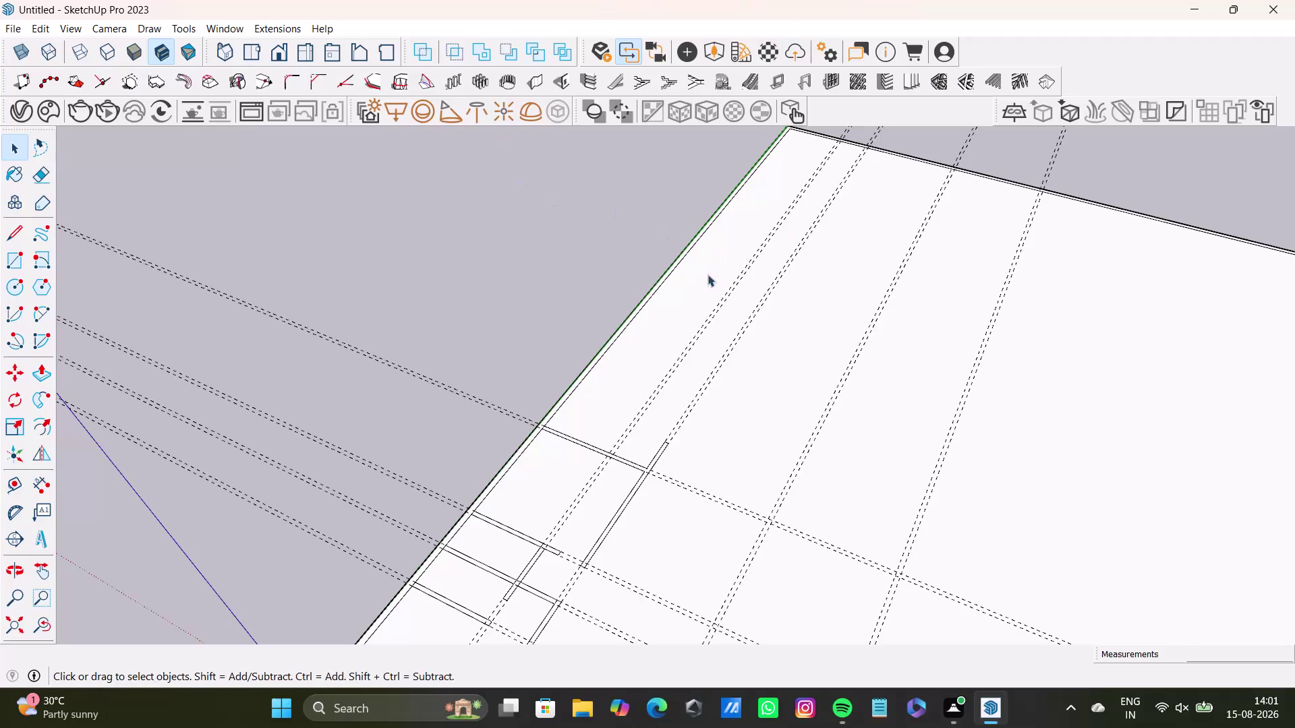
Look around the plot, then remove every guide line with Edit > Delete Guides.
scroll(down, 3)
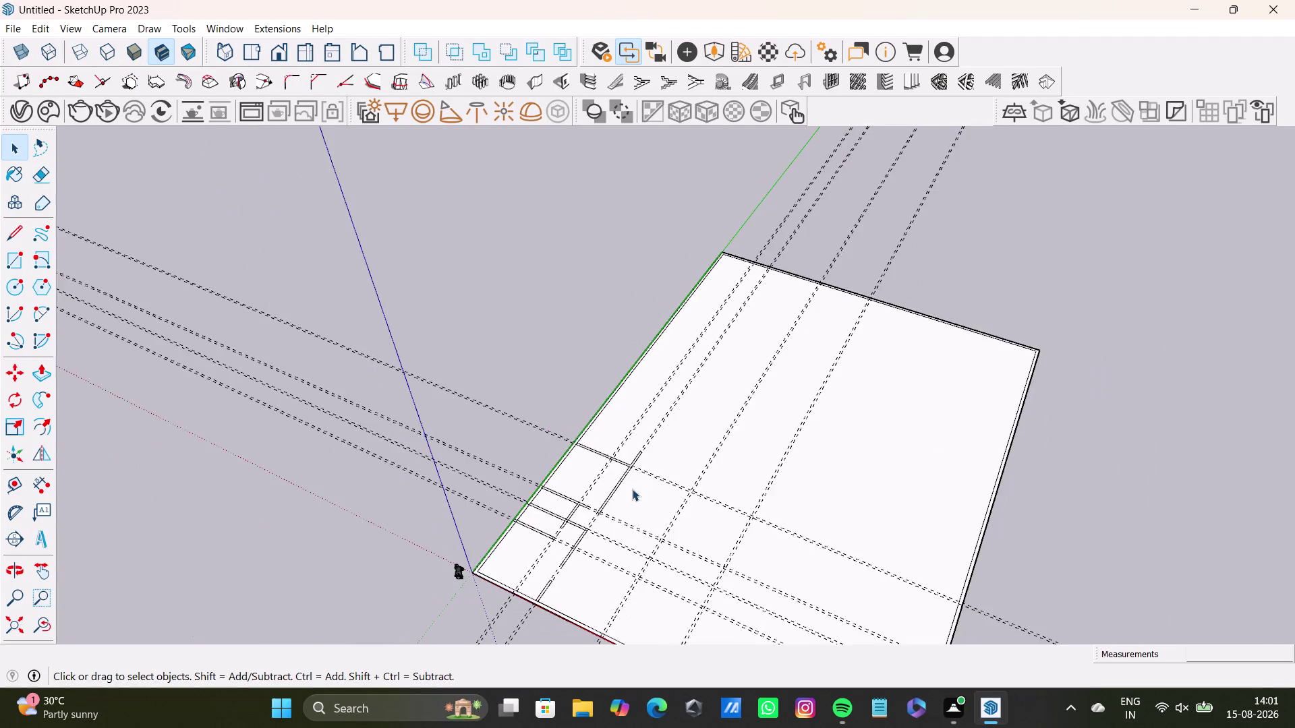
middle_drag(634, 489, 660, 380)
middle_drag(669, 438, 745, 538)
scroll(up, 3)
scroll(up, 3)
middle_drag(595, 459, 602, 437)
scroll(down, 3)
middle_drag(576, 443, 566, 483)
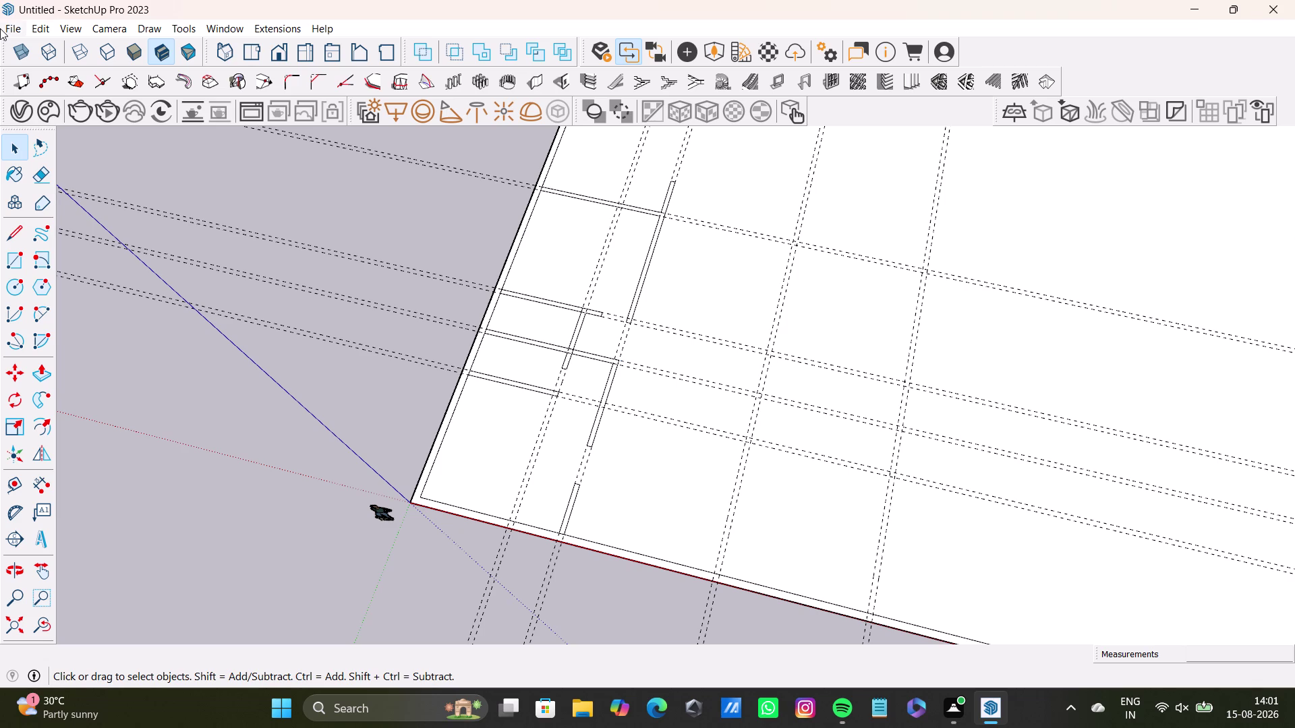
scroll(down, 3)
scroll(down, 3)
middle_drag(501, 338, 229, 351)
middle_drag(445, 414, 577, 320)
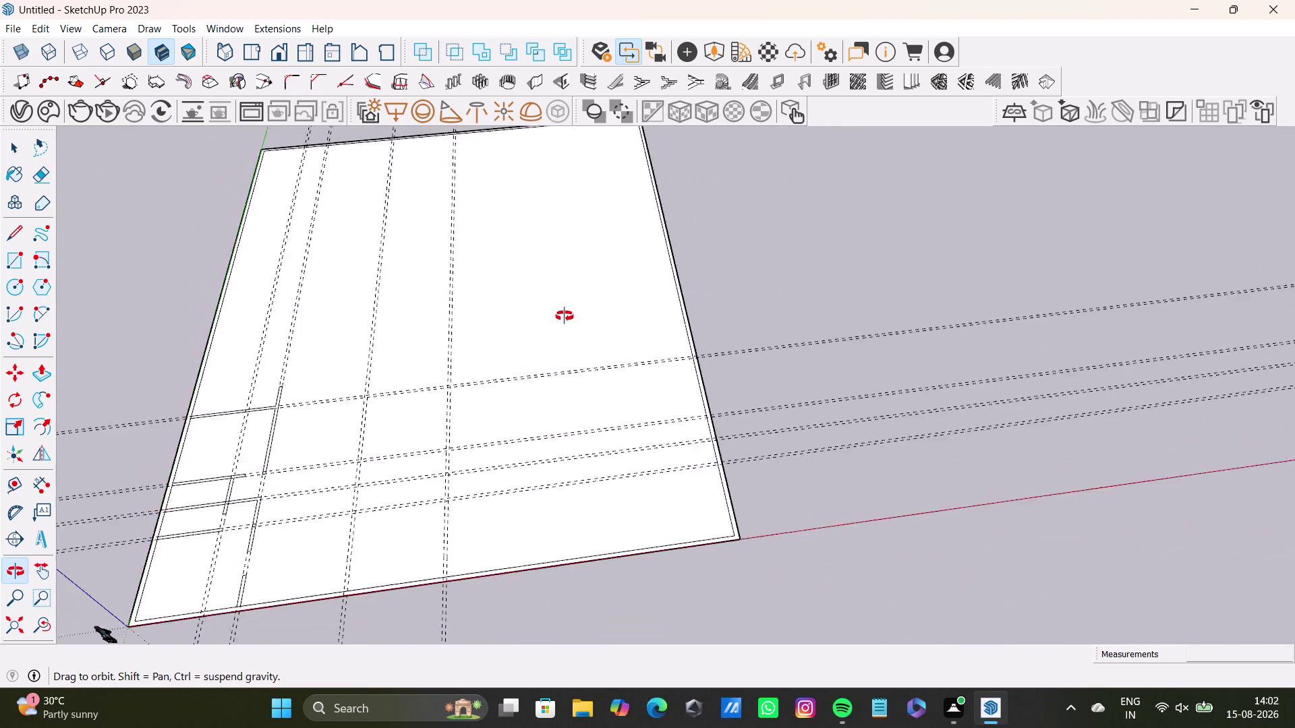
middle_drag(576, 319, 507, 295)
scroll(down, 3)
middle_drag(438, 357, 300, 356)
scroll(up, 3)
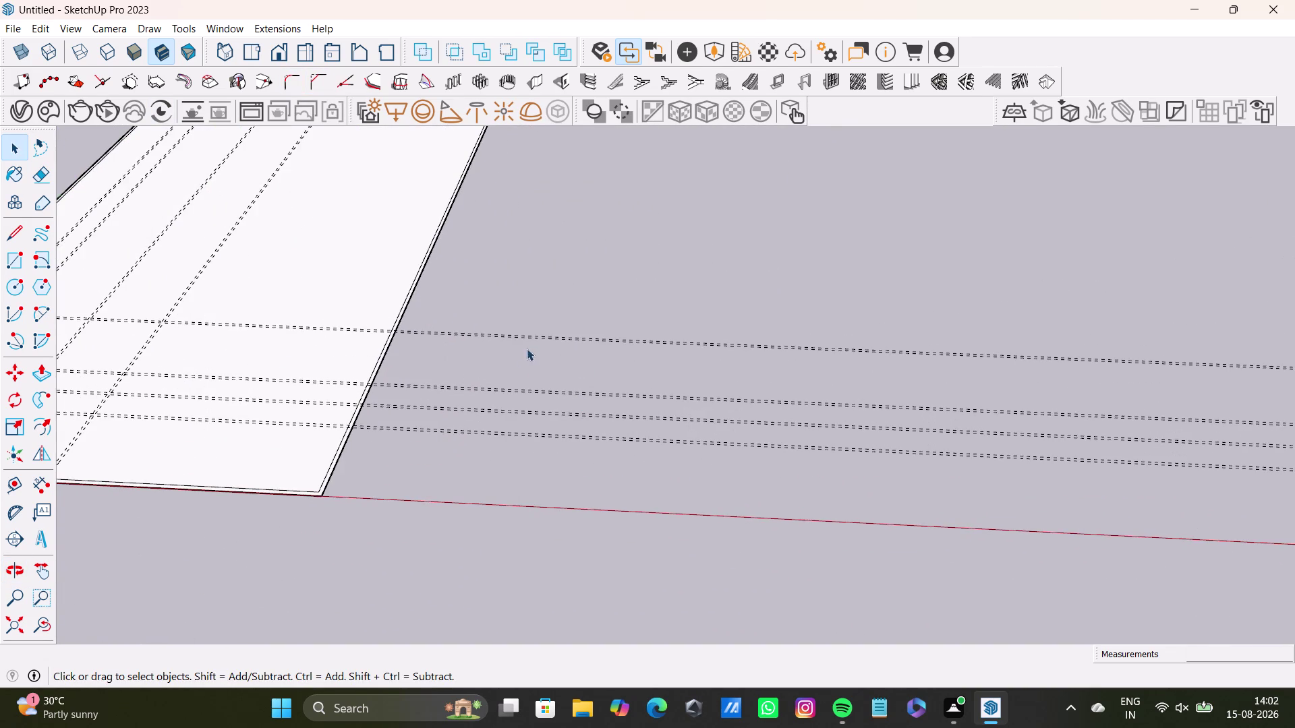
scroll(down, 3)
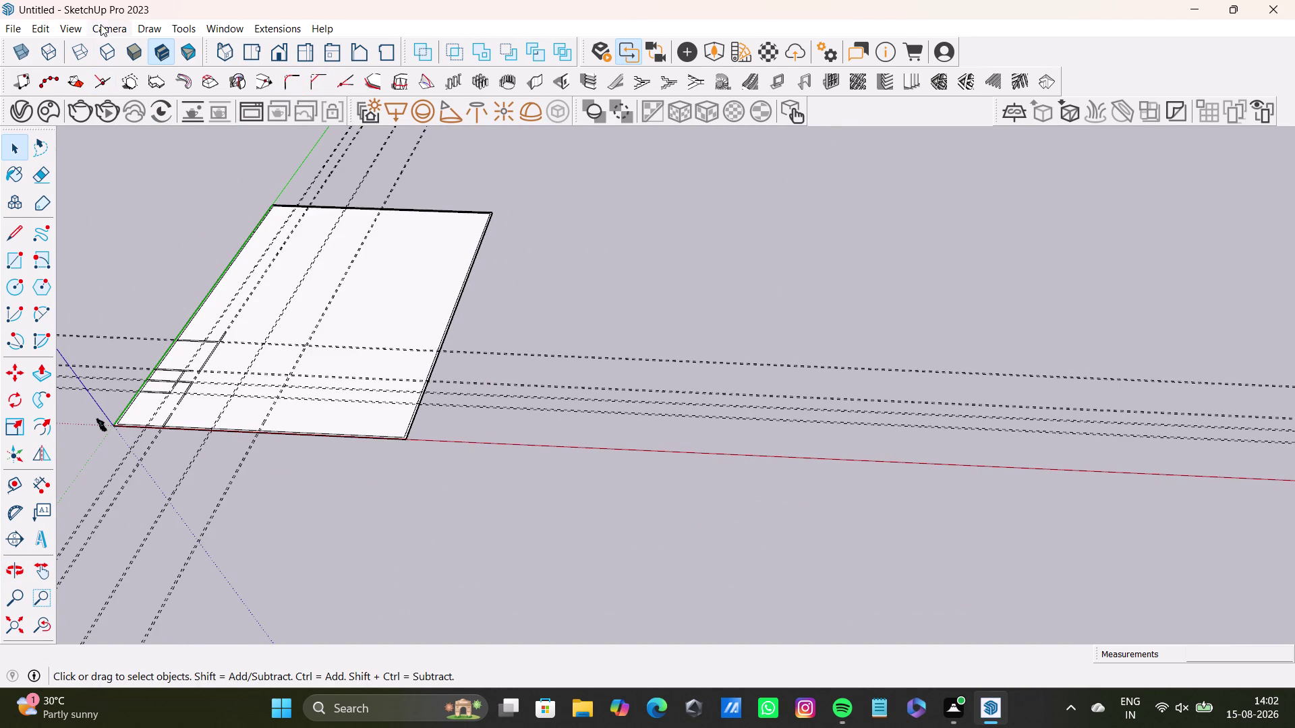
click(40, 30)
click(122, 165)
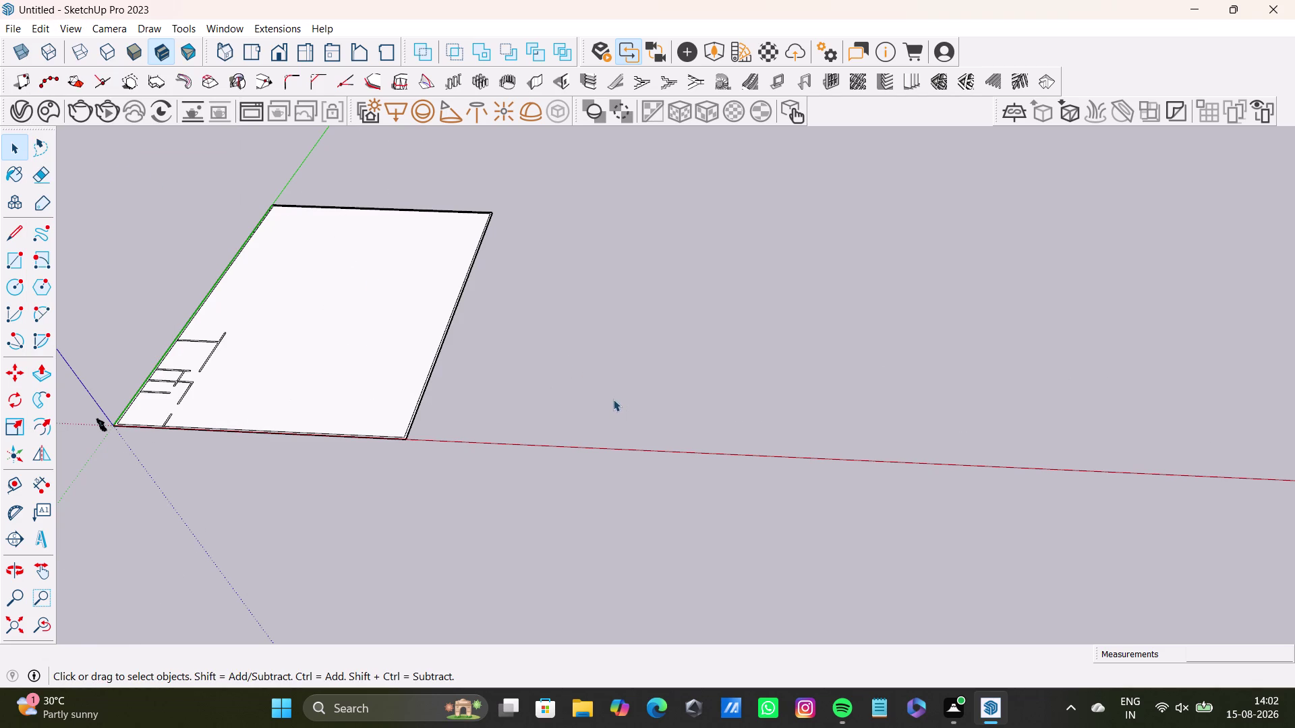
Draw a 45' by 45' test rectangle starting on the red axis.
click(11, 269)
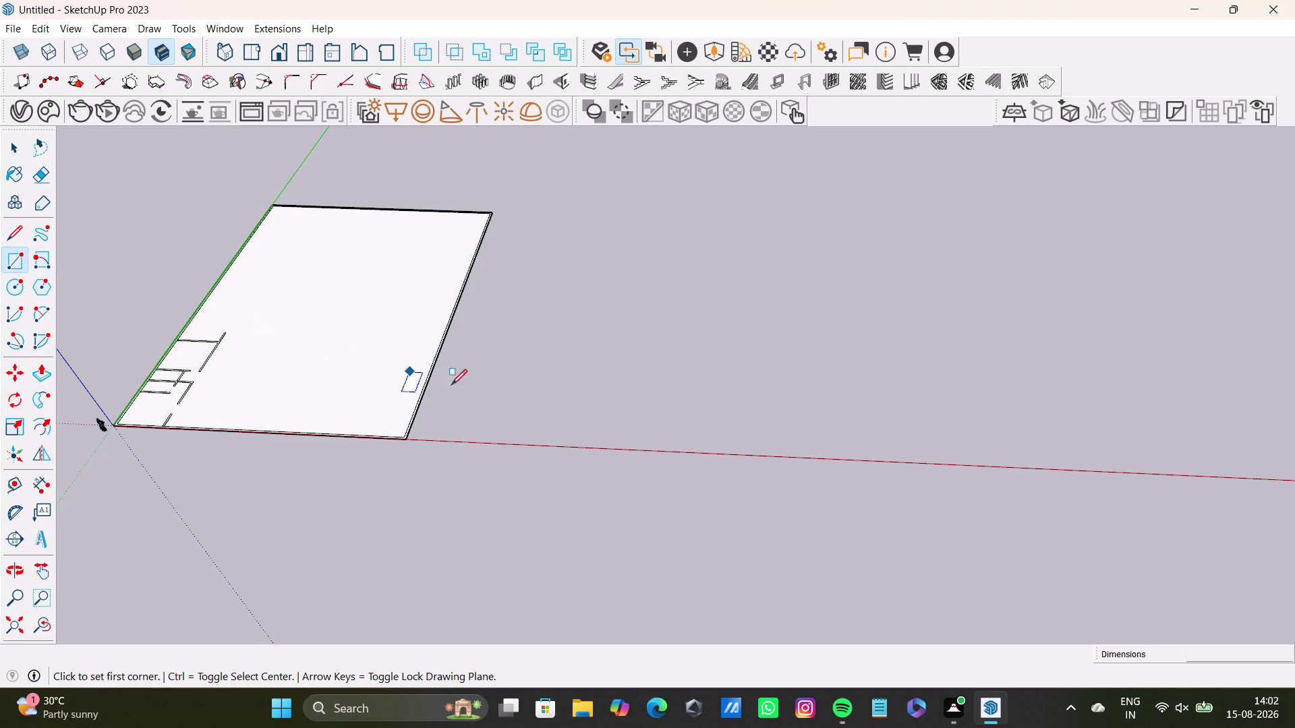
click(508, 446)
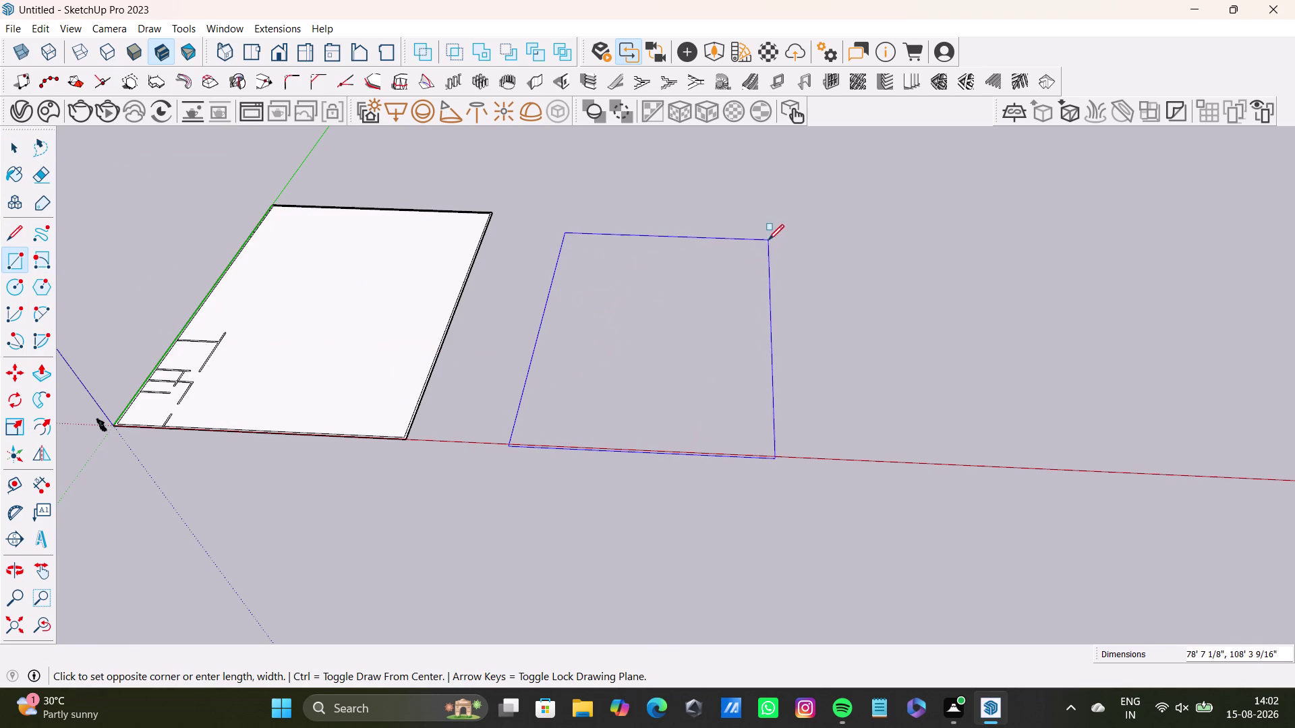
text(4)
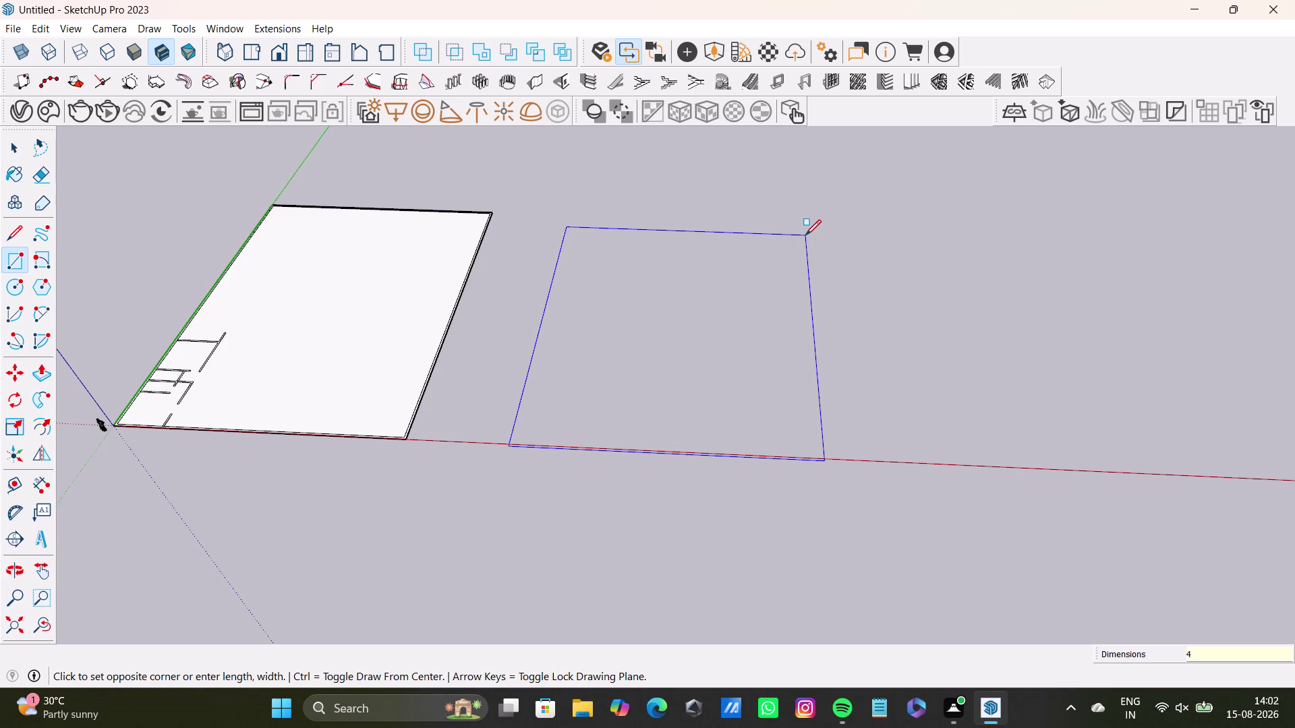
text(5)
key(apostrophe)
key(comma)
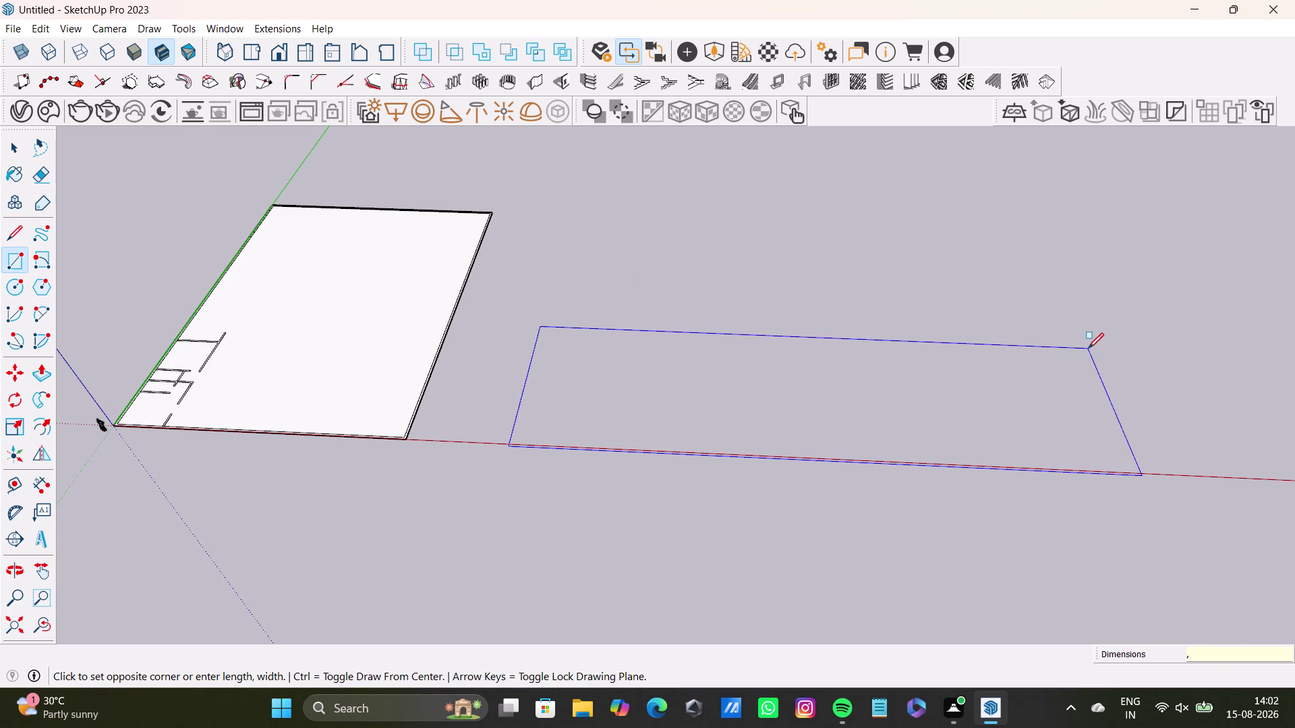
text(45)
key(apostrophe)
key(Return)
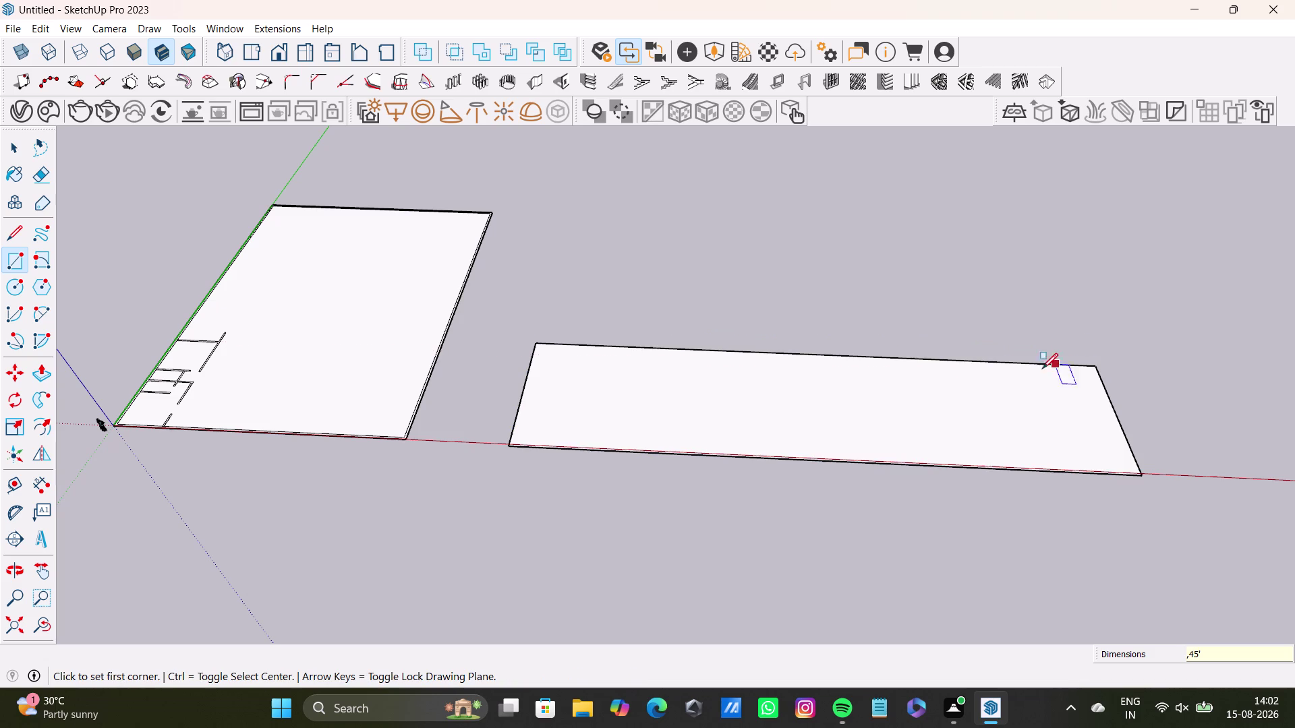
Undo the test rectangle, leaving only the partitioned slab.
scroll(down, 3)
middle_drag(953, 447, 919, 554)
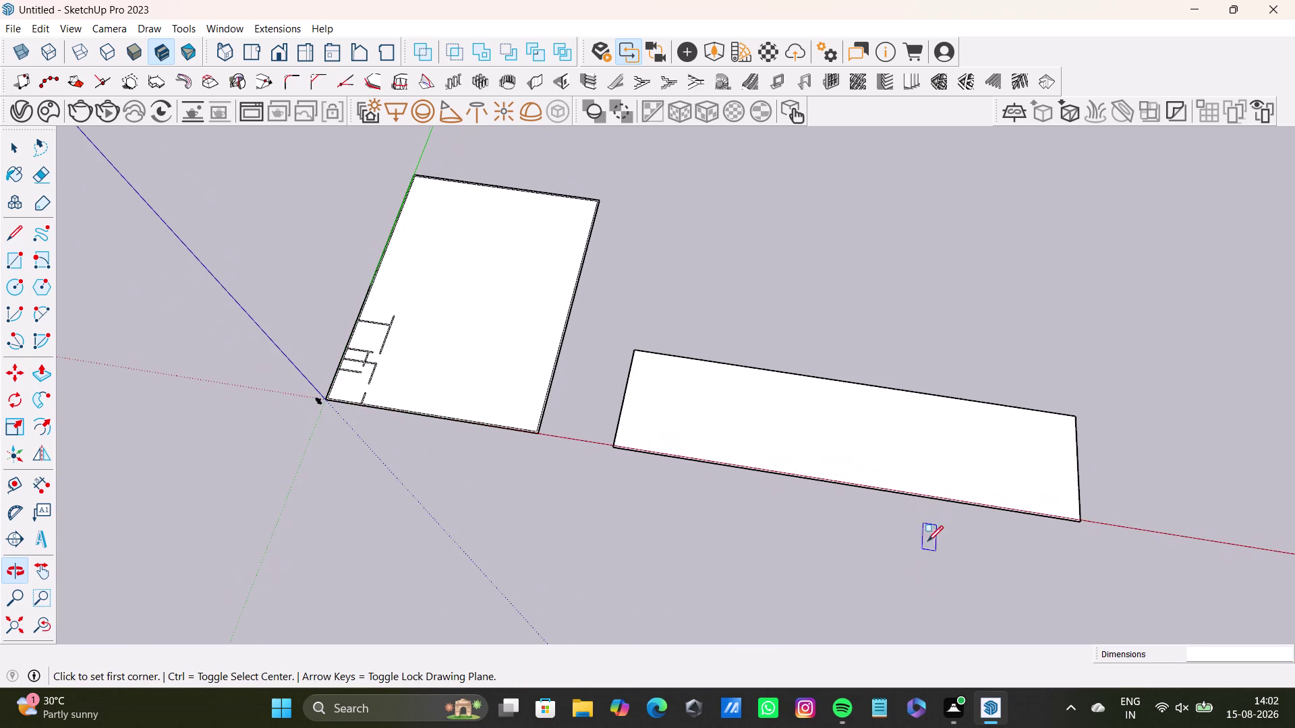
key(ctrl+z)
scroll(up, 3)
scroll(down, 3)
key(space)
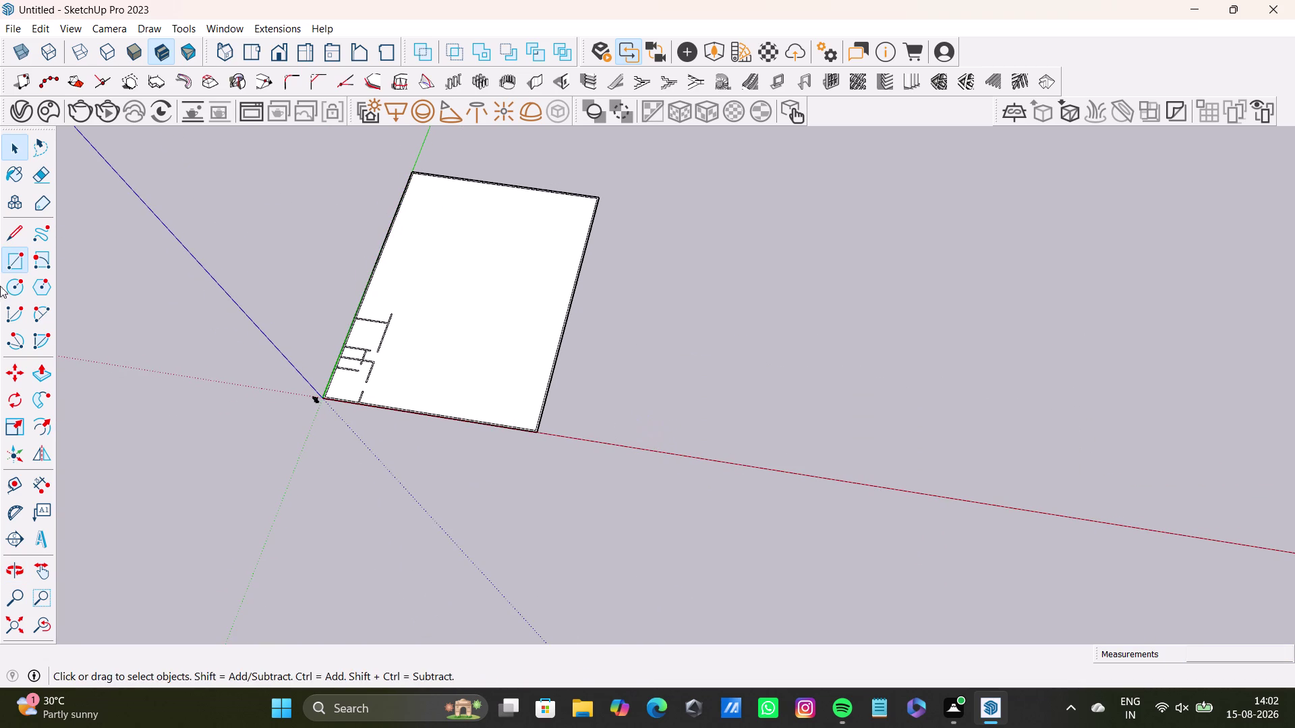
Draw the first 45' edge from a point on the red axis, locked to an axis.
click(8, 232)
click(685, 456)
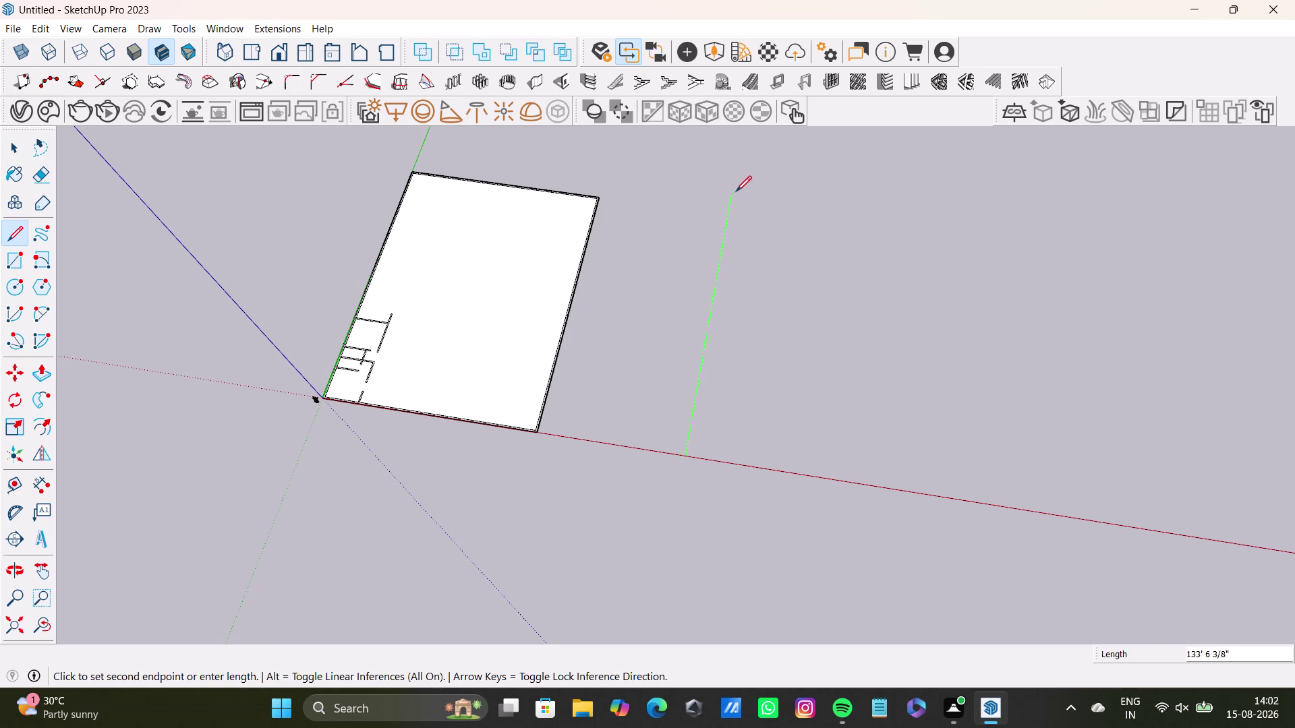
key(Up)
key(Left)
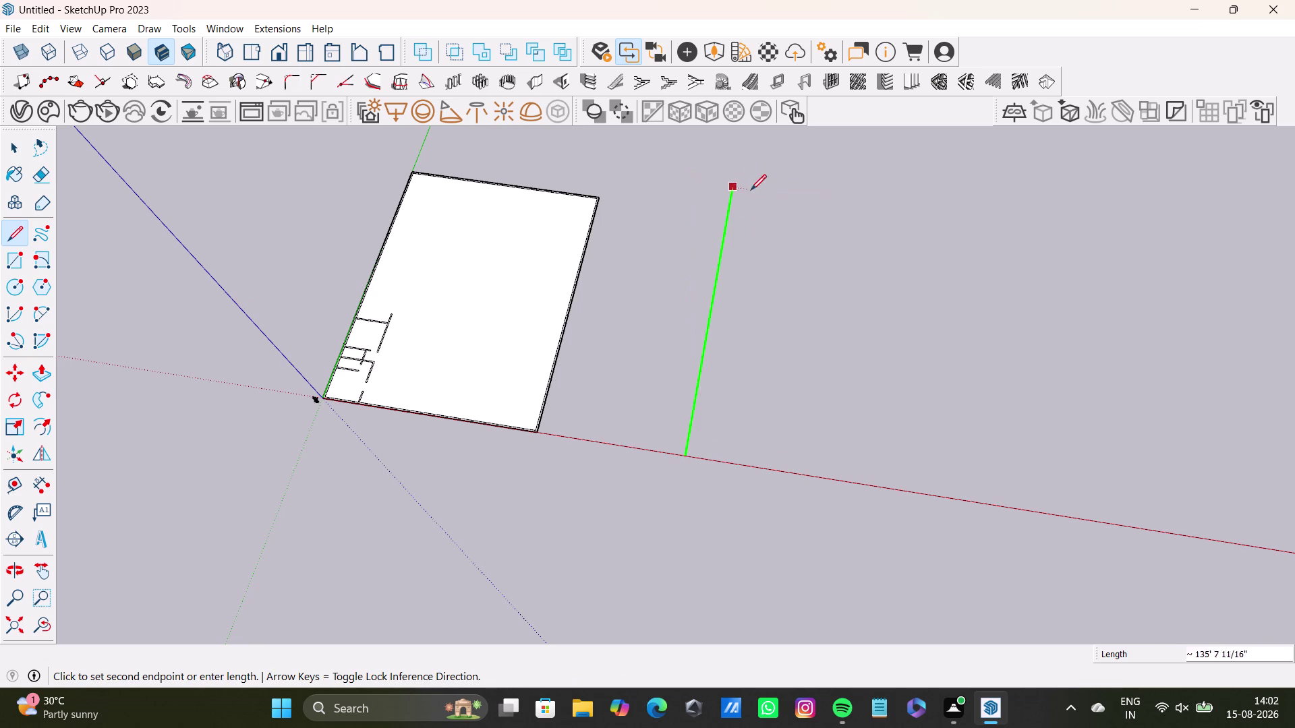
middle_drag(830, 256, 474, 181)
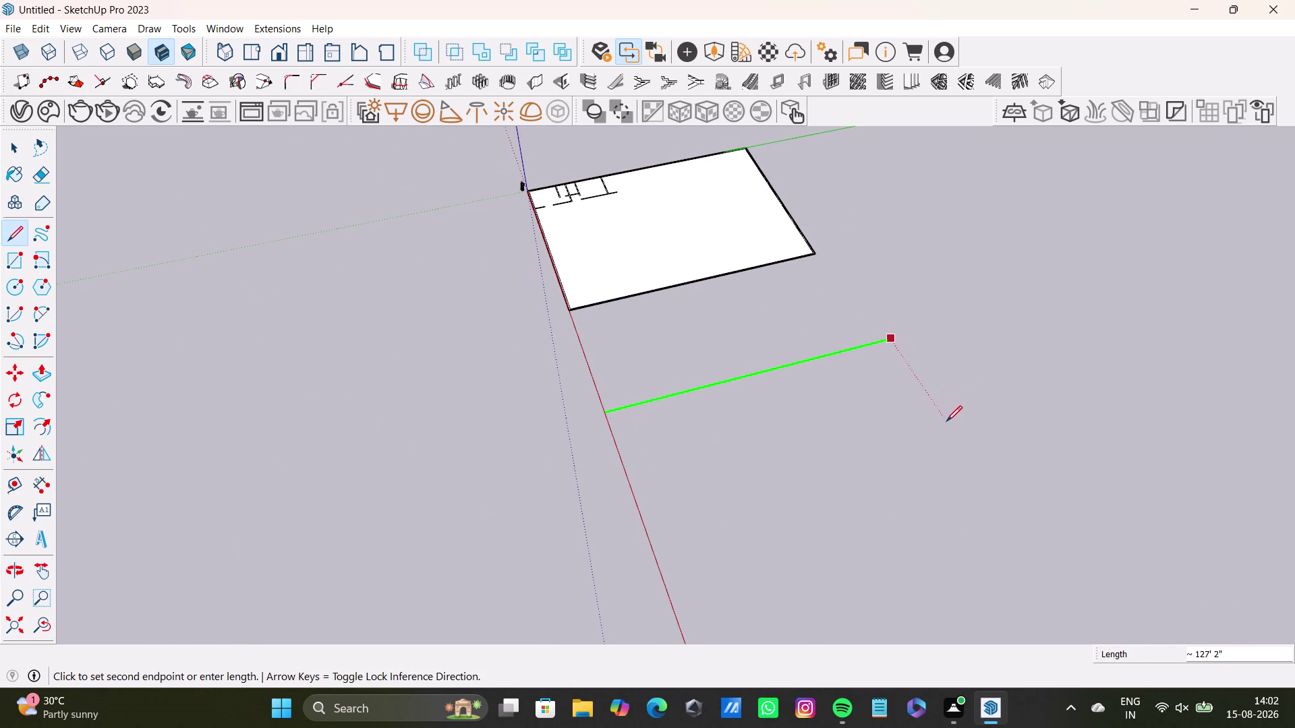
key(Right)
key(Left)
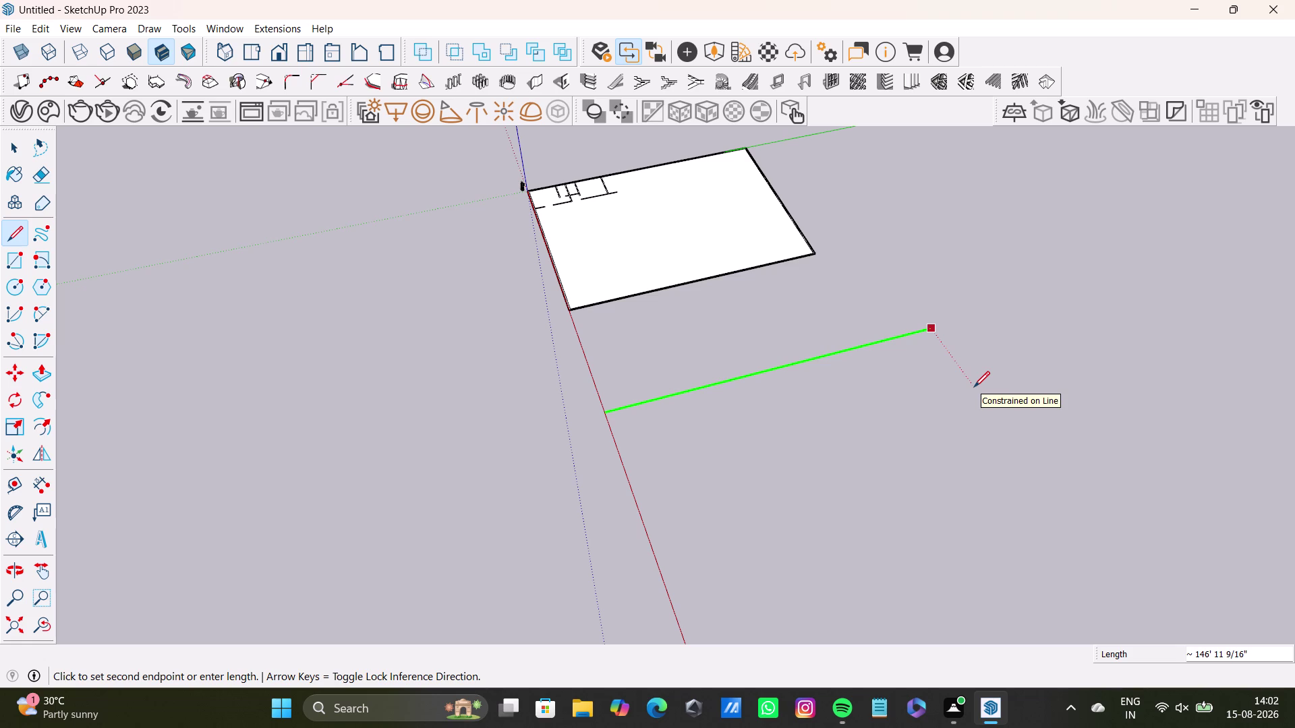
key(3)
key(BackSpace)
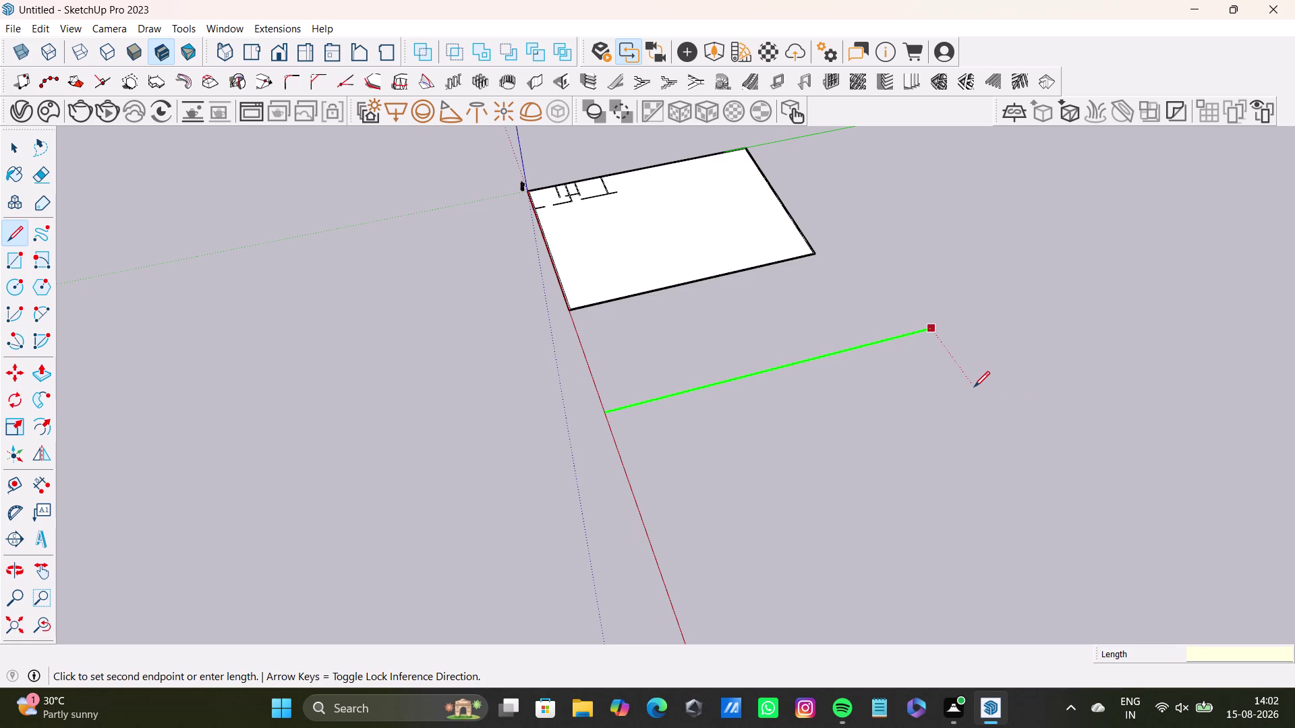
text(45)
key(apostrophe)
key(Return)
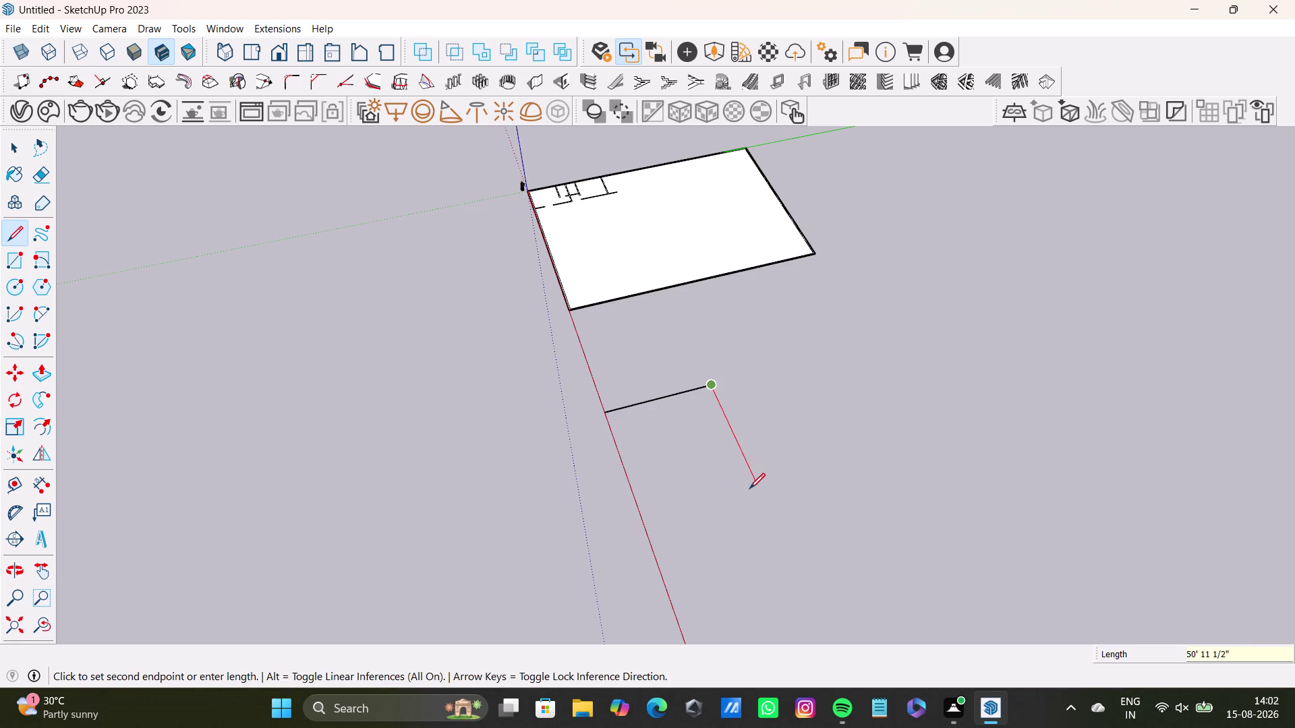
Draw the second 45' edge perpendicular to the first.
key(3)
key(BackSpace)
text(45)
key(apostrophe)
key(Return)
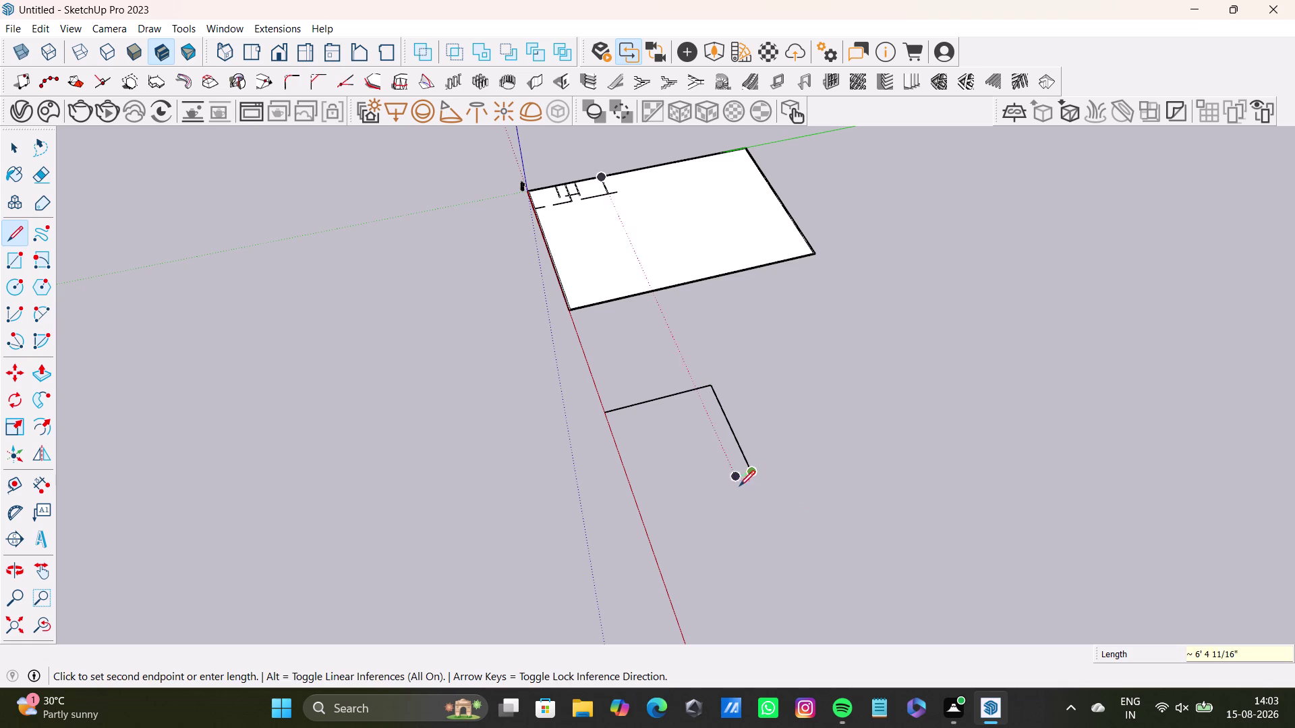
scroll(down, 3)
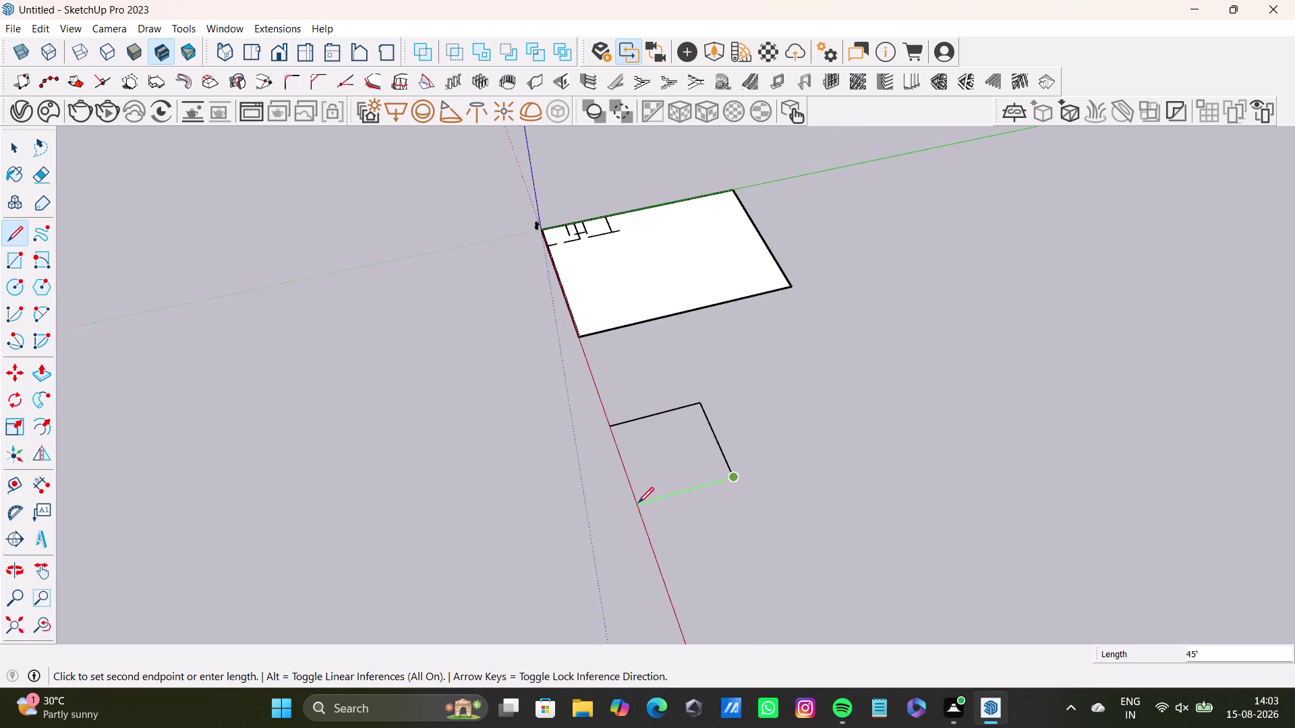
middle_drag(643, 497, 713, 419)
scroll(up, 3)
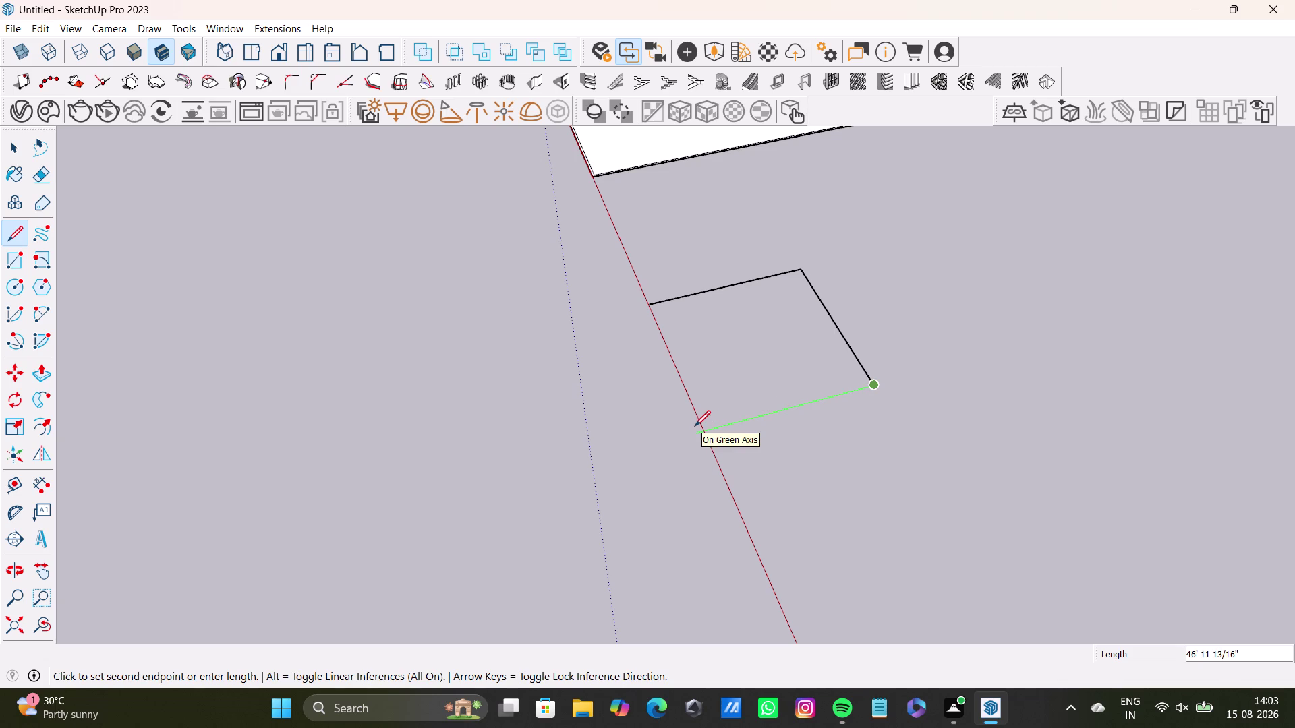
Place the third corner on the red axis and close the square at the start point.
key(Left)
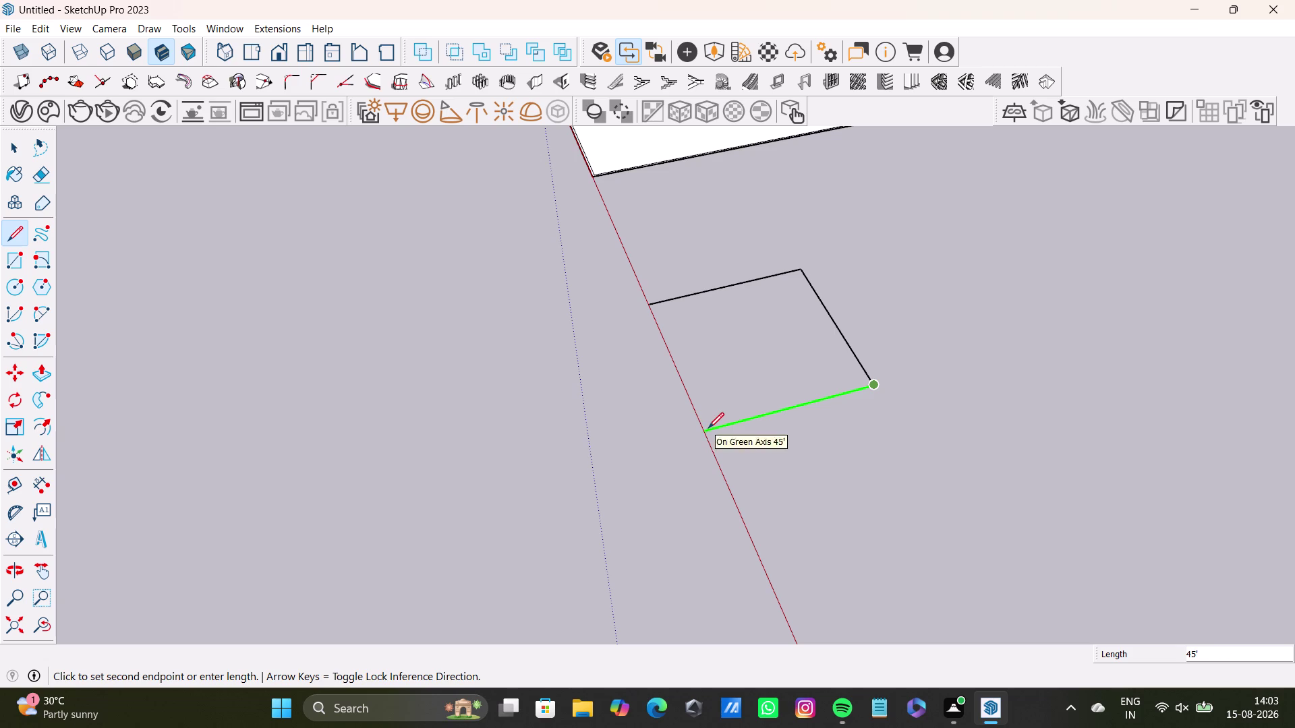
click(708, 428)
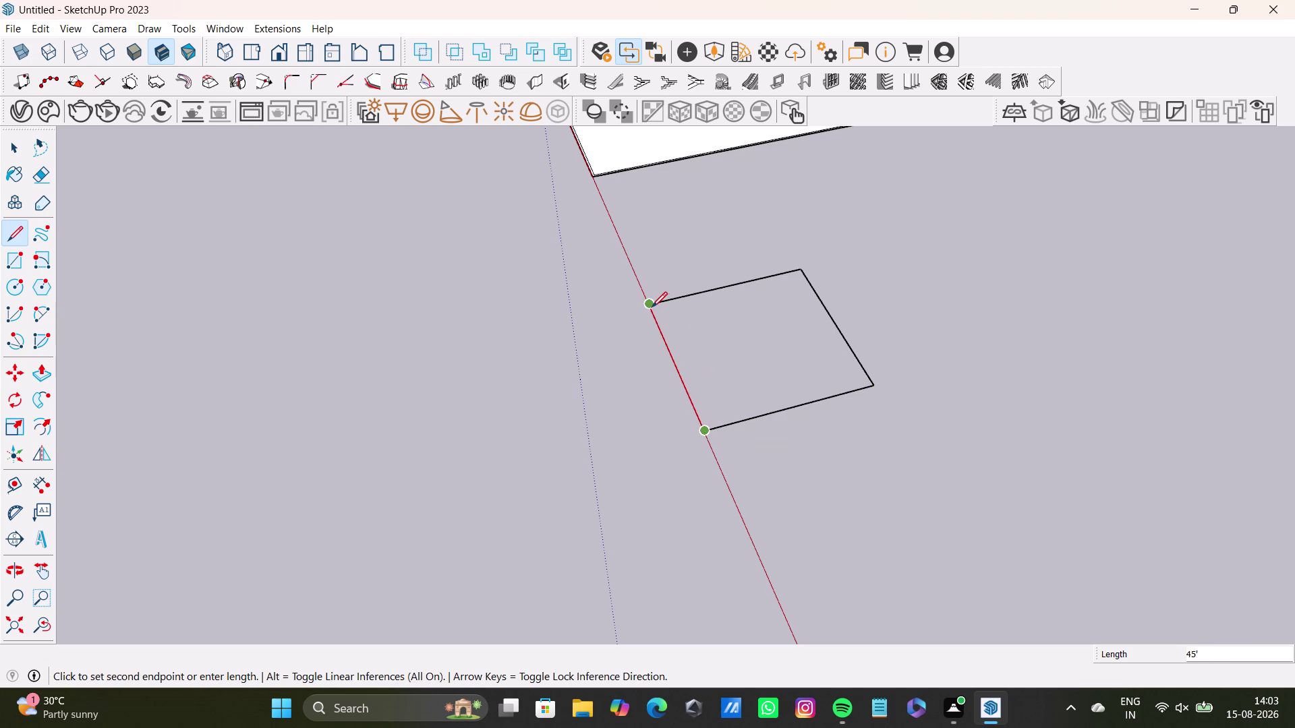
click(652, 307)
middle_drag(645, 482, 896, 513)
scroll(up, 3)
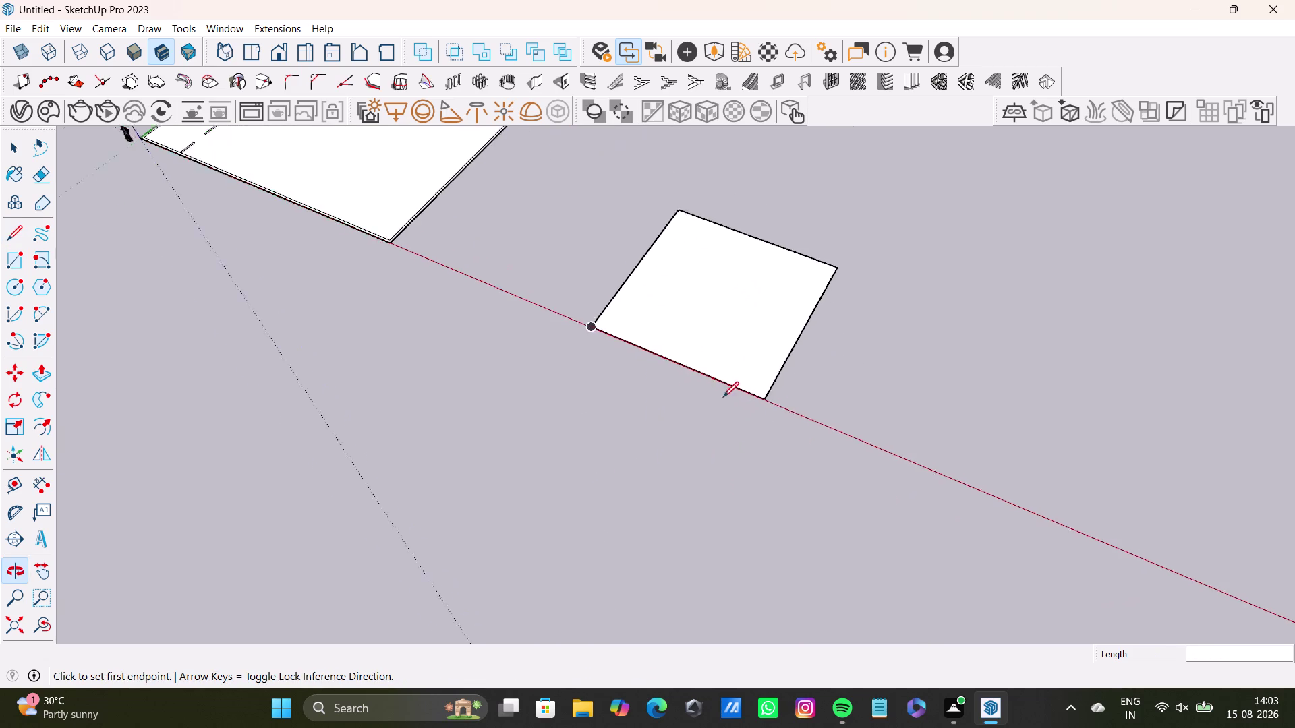
Offset the 45-foot square's edges 9" inward, then return to Select.
scroll(up, 3)
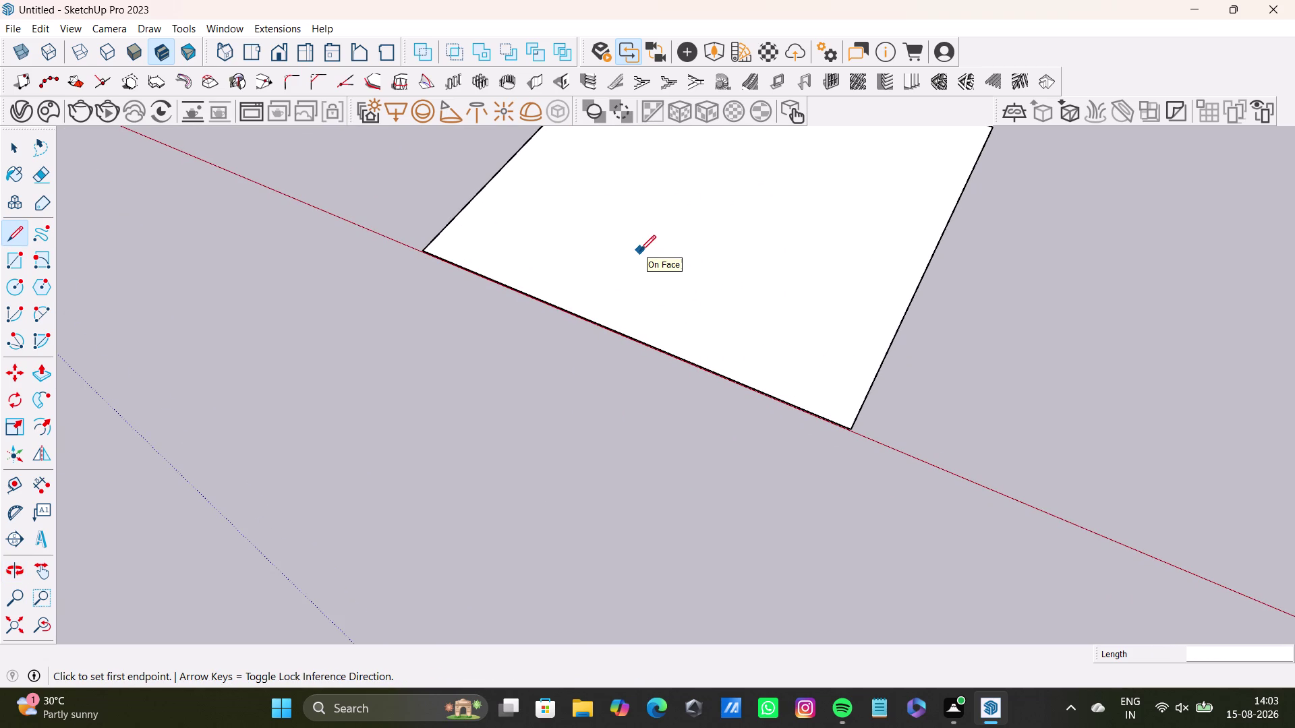
middle_drag(640, 250, 637, 420)
middle_drag(669, 423, 770, 508)
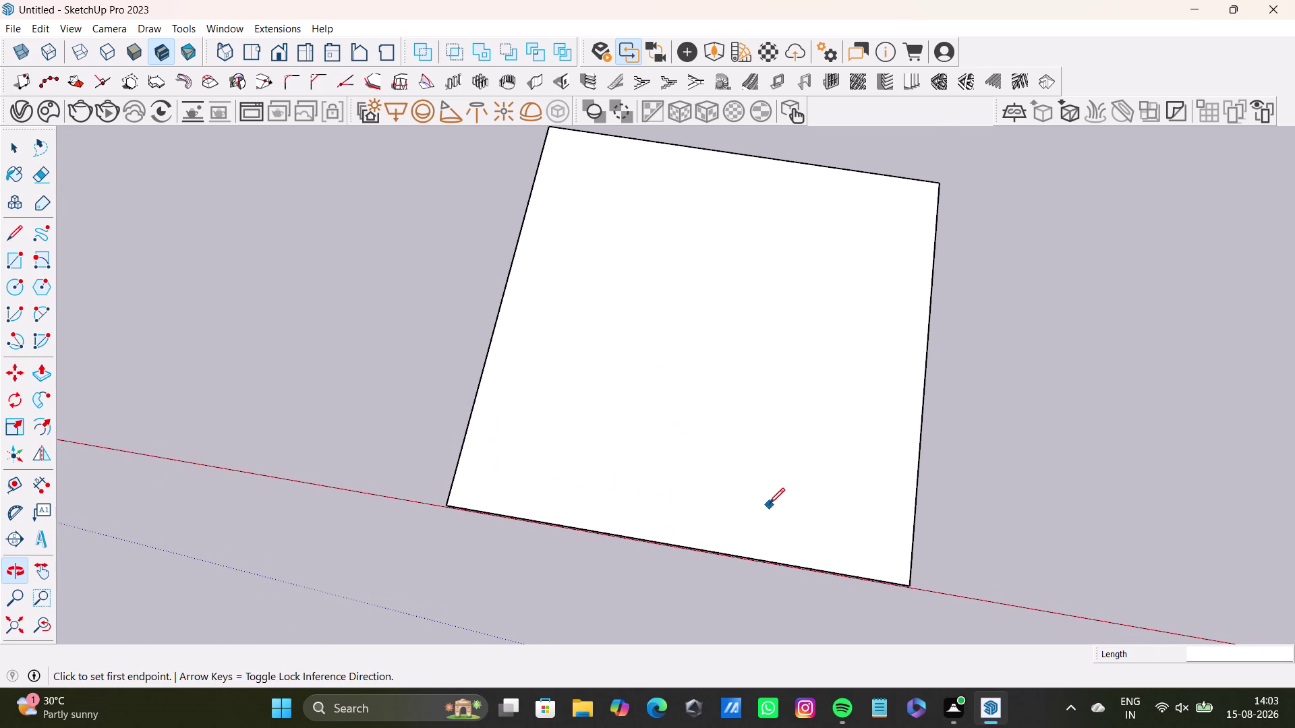
key(f)
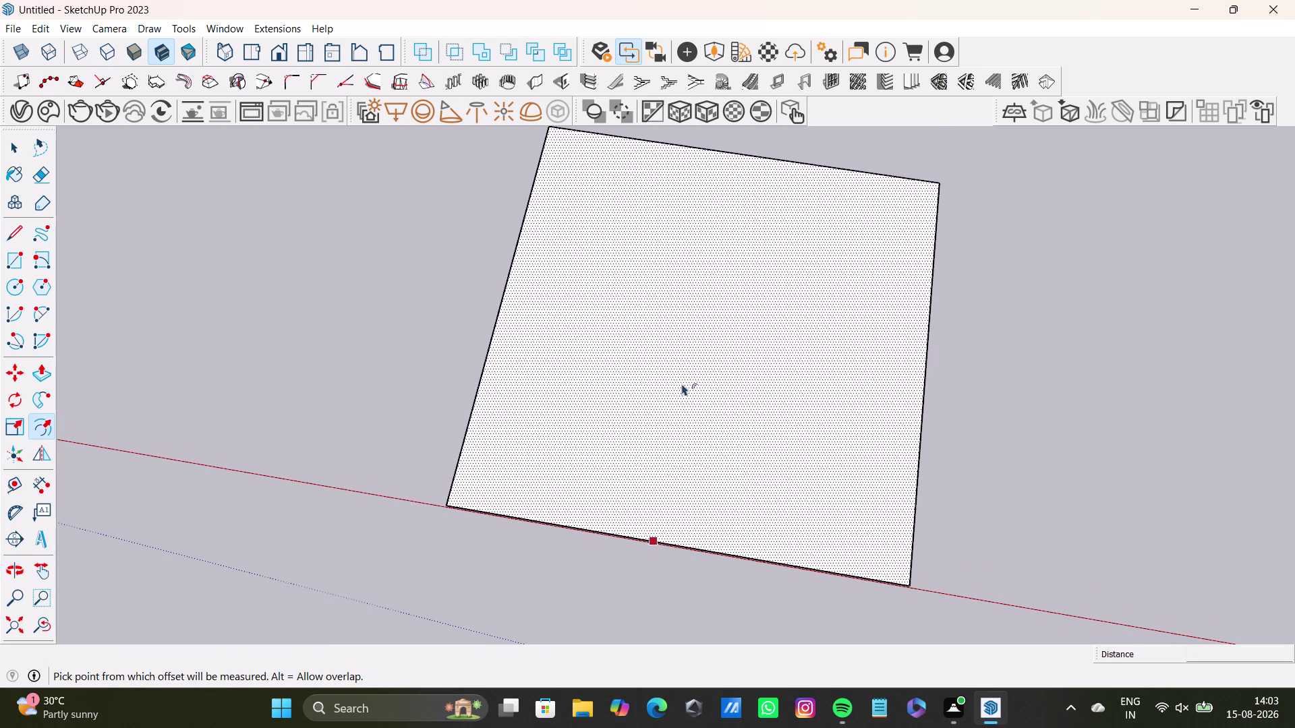
click(682, 384)
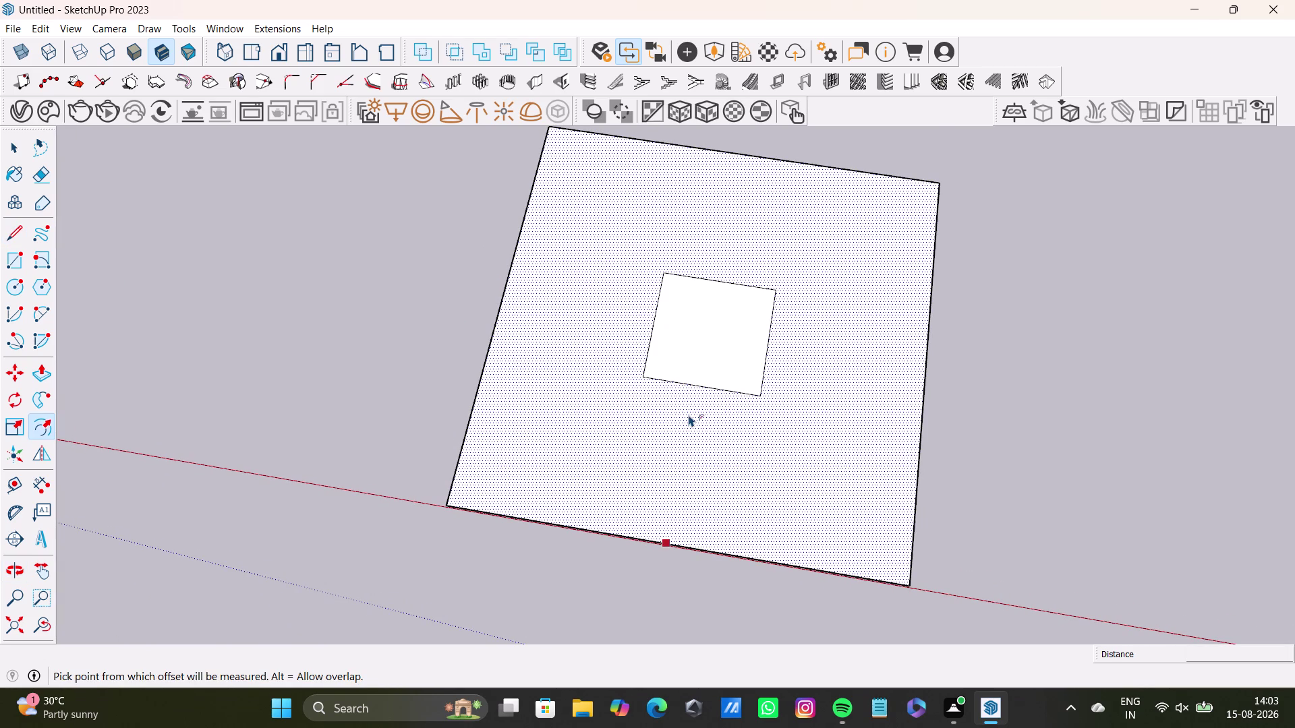
key(ctrl+z)
click(671, 394)
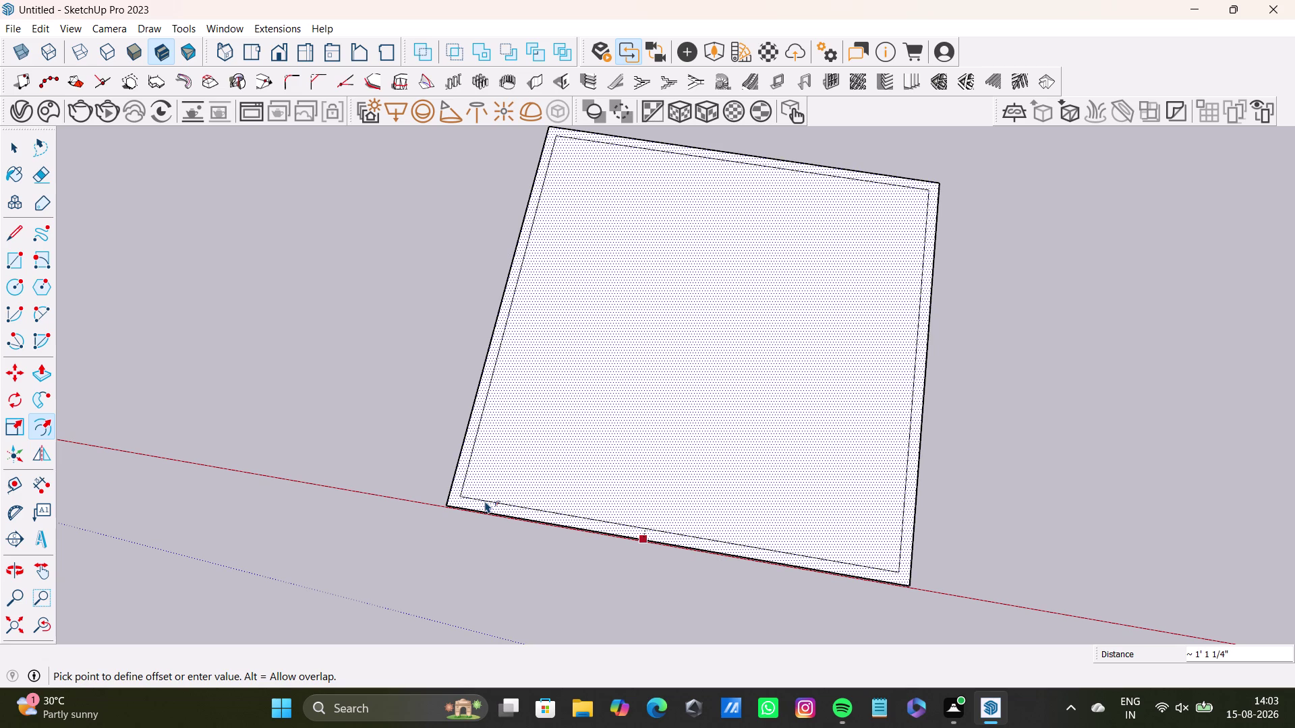
text(9")
key(Return)
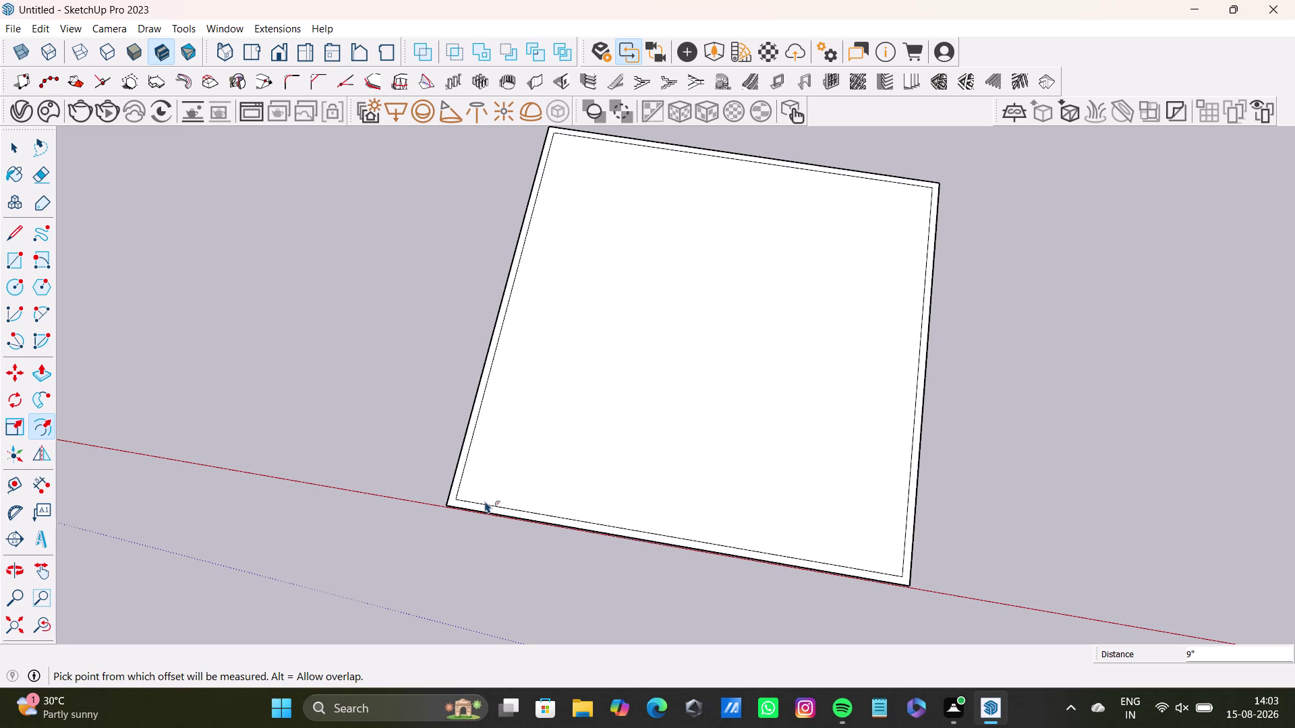
key(space)
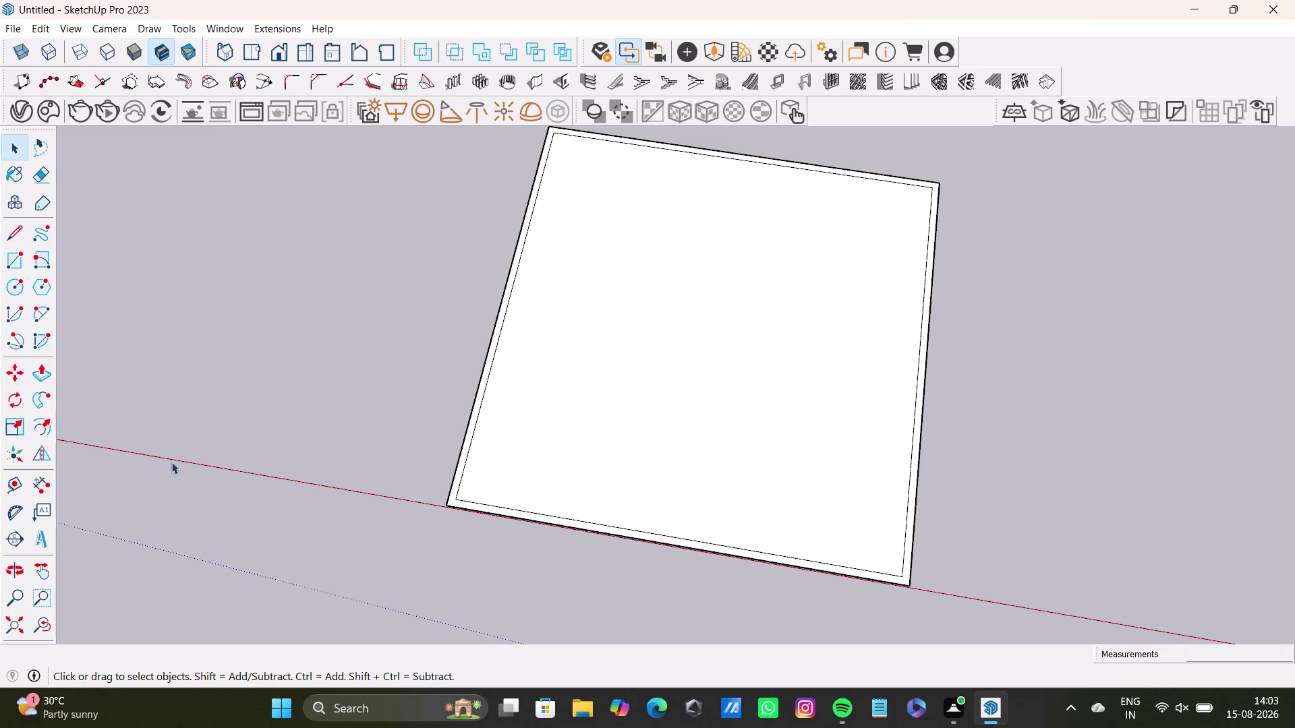
middle_drag(211, 434, 434, 461)
middle_drag(551, 532, 367, 371)
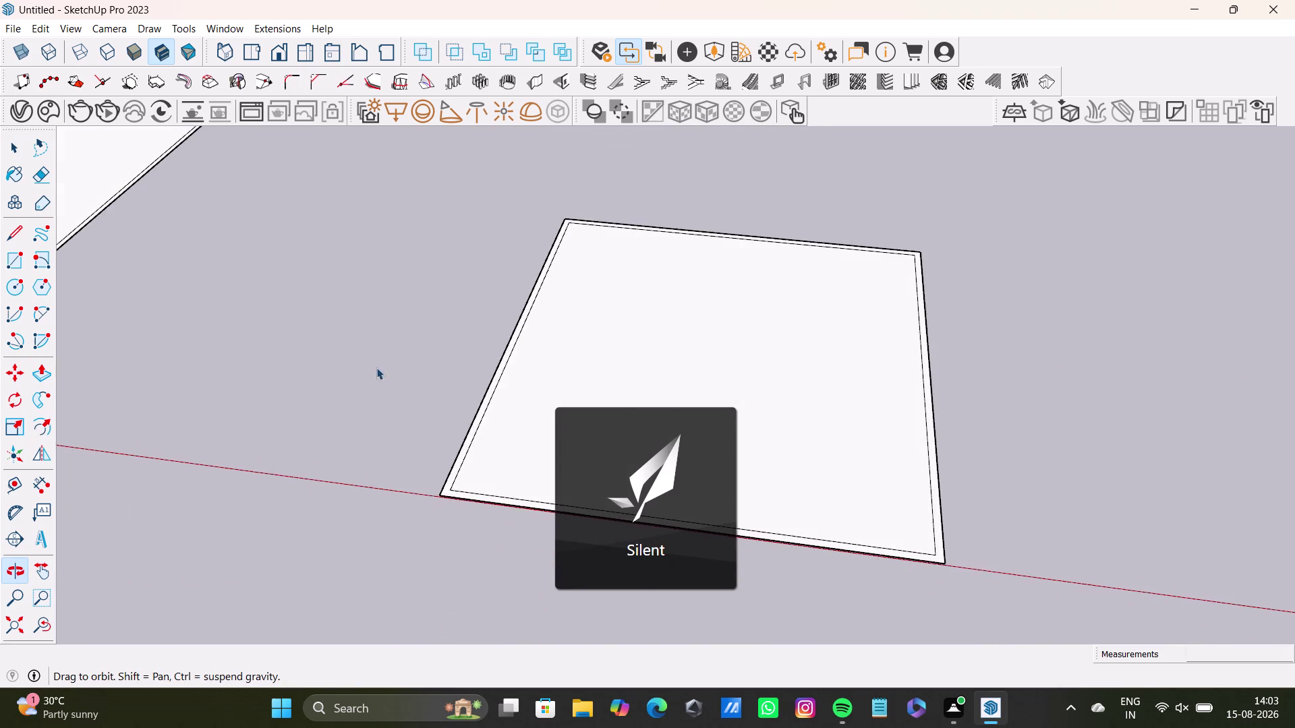
middle_click(394, 364)
middle_drag(392, 365, 388, 497)
scroll(up, 3)
middle_drag(390, 452, 438, 530)
middle_drag(533, 528, 534, 529)
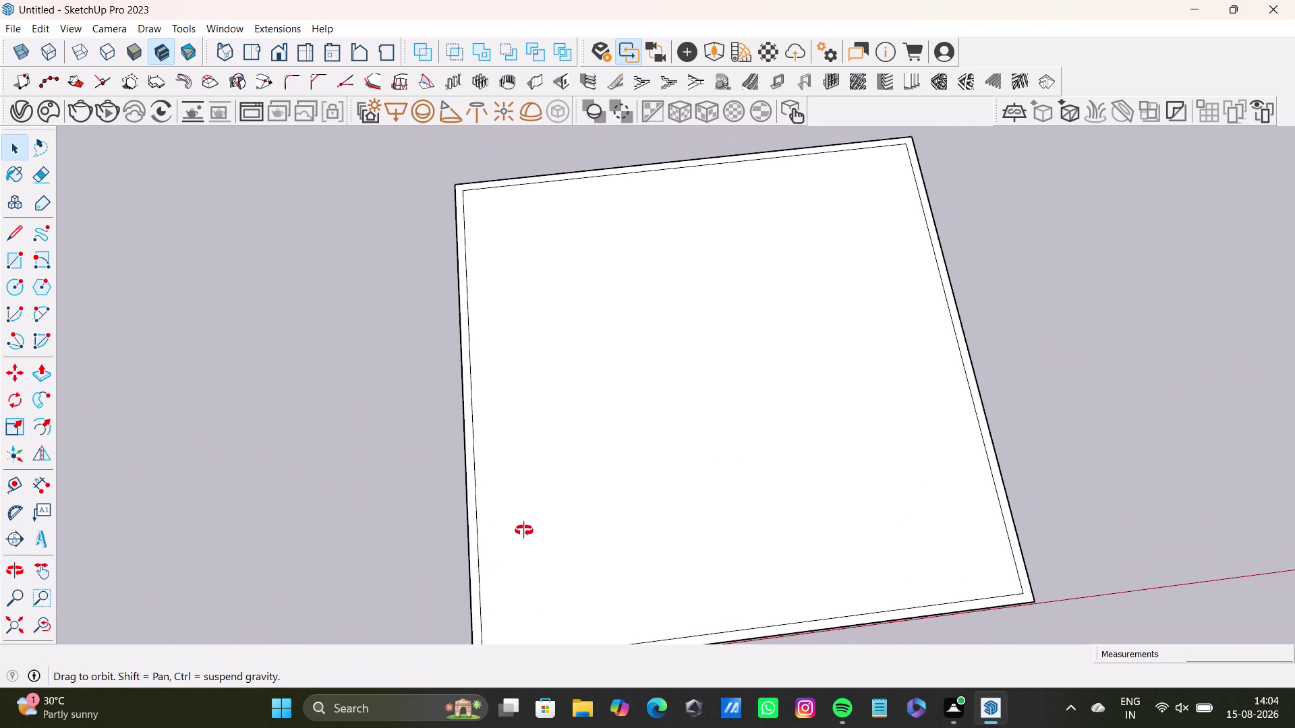
middle_drag(534, 529, 486, 538)
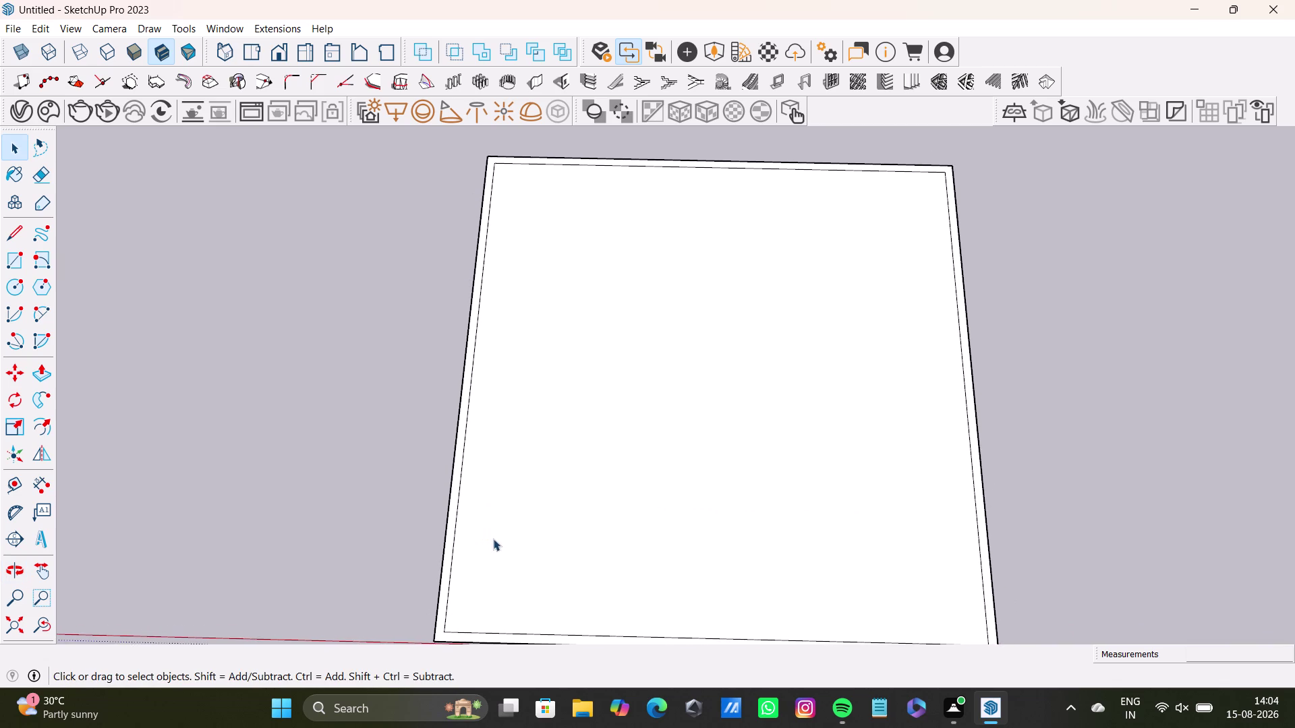
scroll(down, 3)
middle_drag(510, 533, 506, 539)
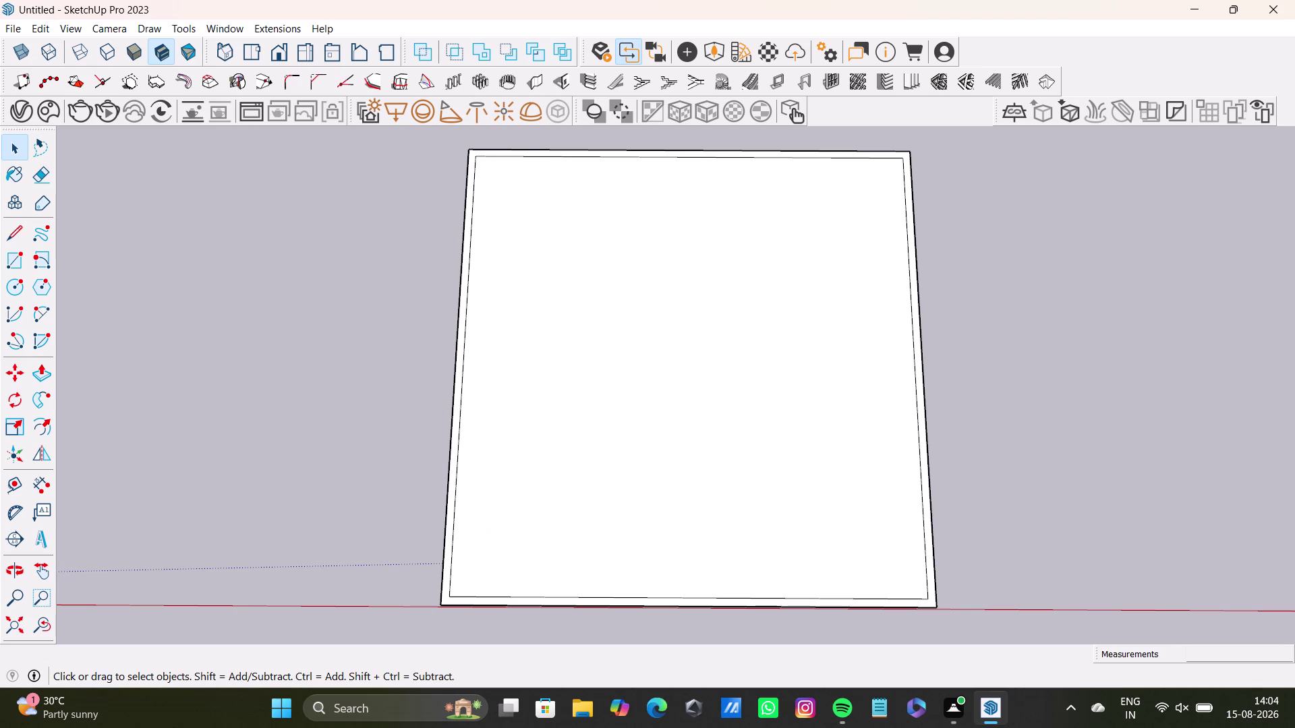
click(20, 484)
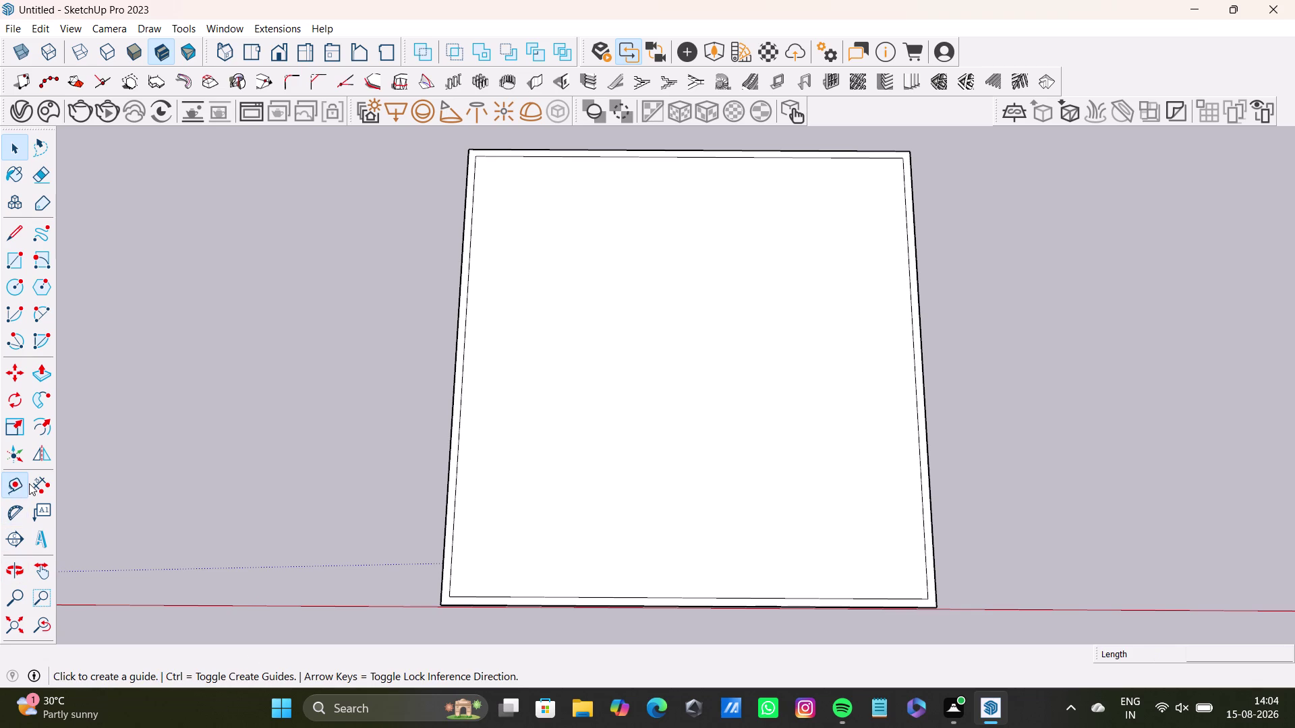
Add a horizontal guide 13'6" up from the bottom edge and another 6" above it.
scroll(up, 3)
scroll(up, 3)
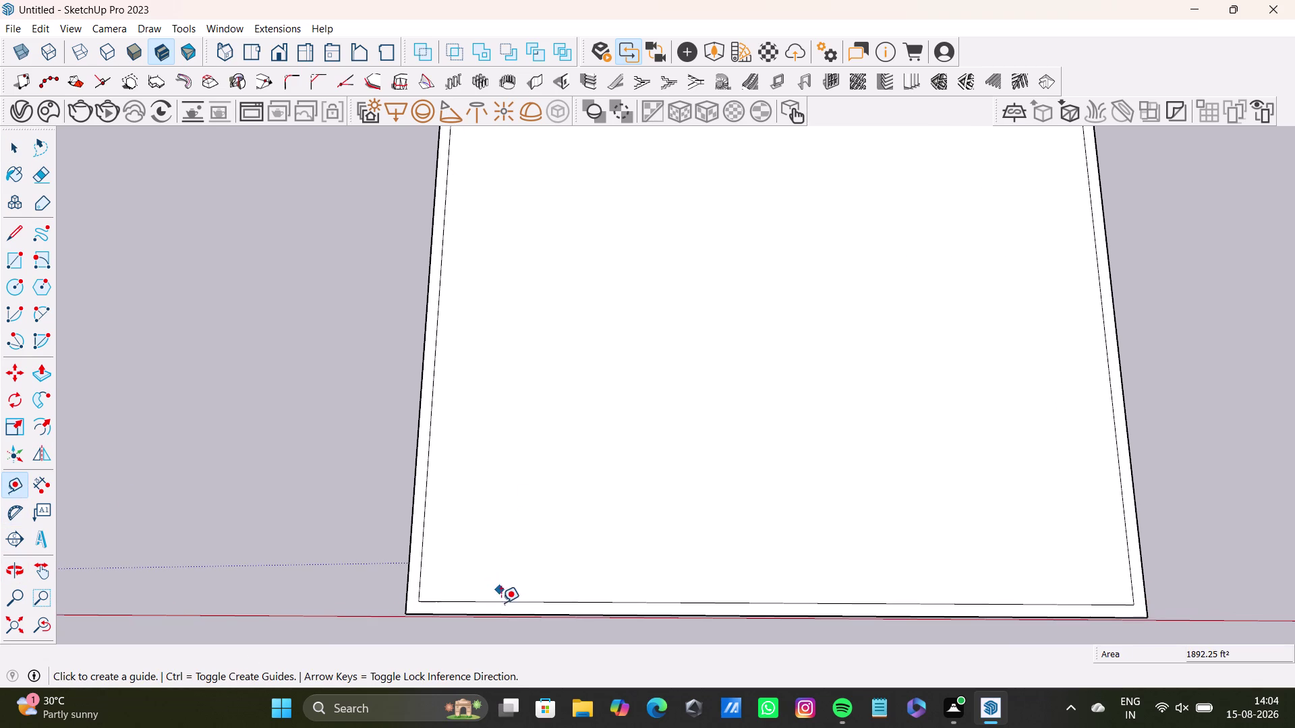
drag(508, 601, 512, 591)
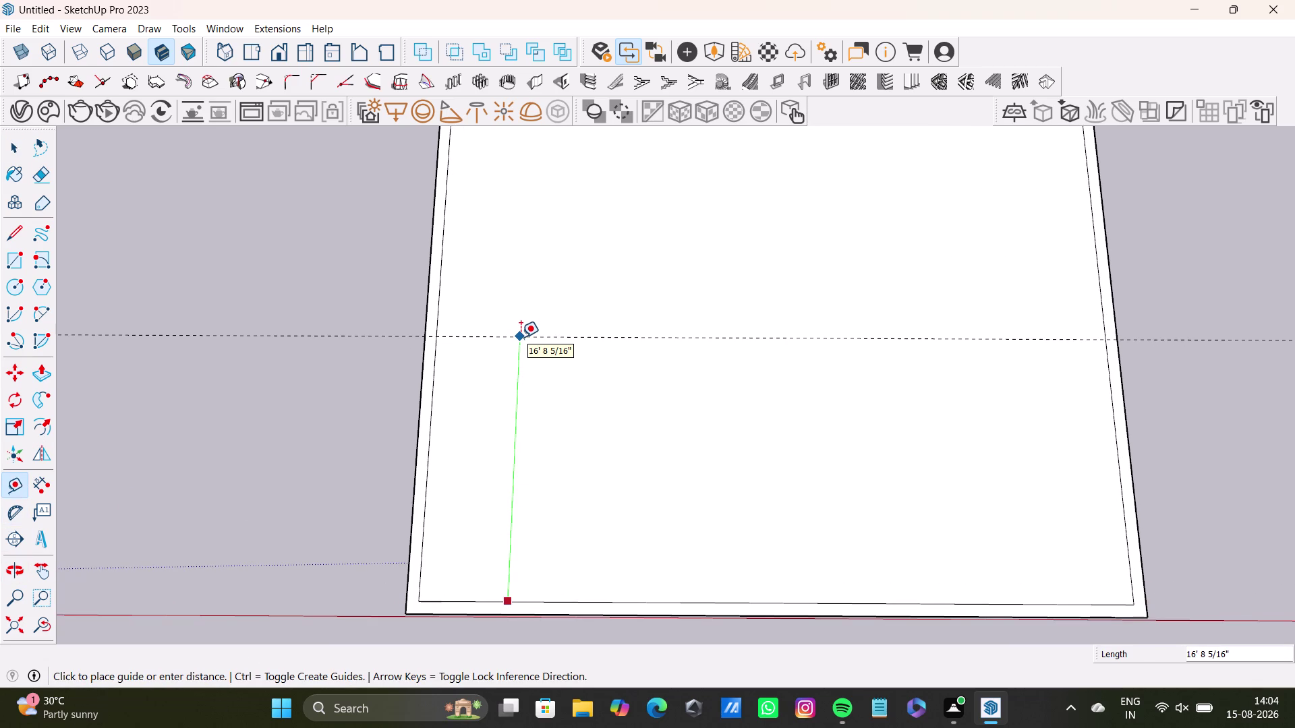
key(Up)
key(Left)
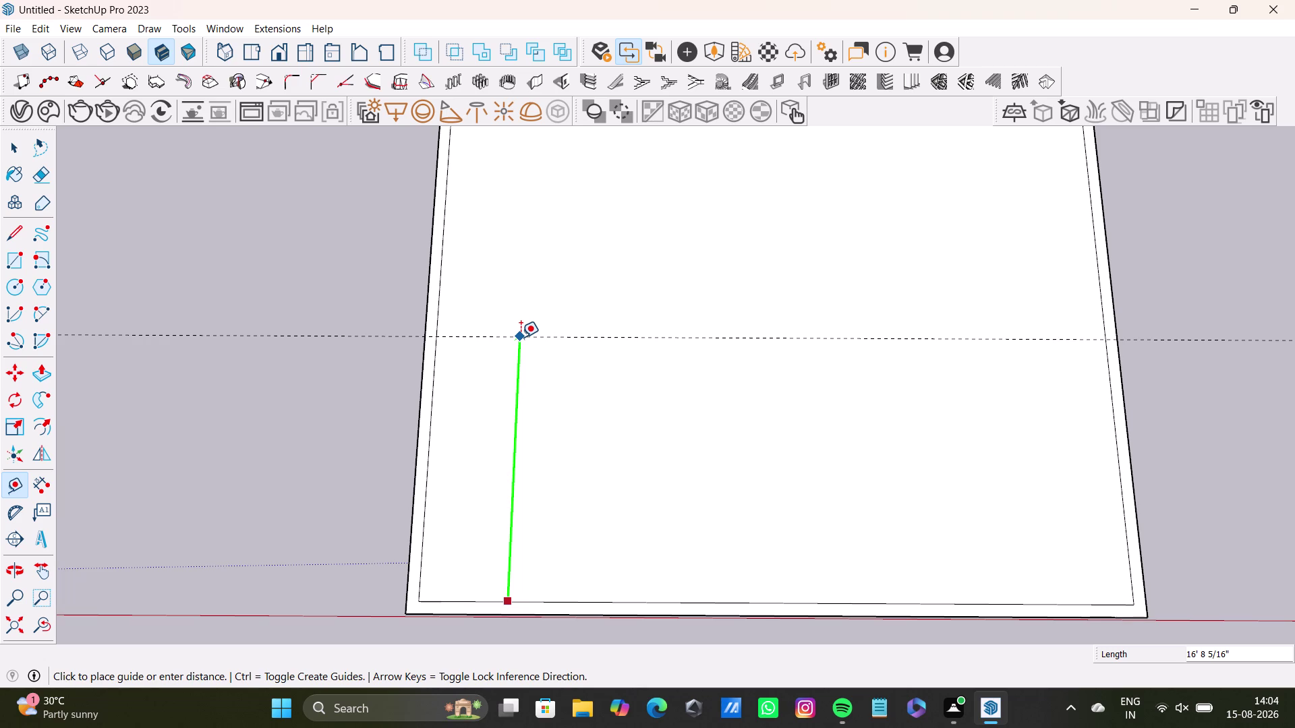
text(13')
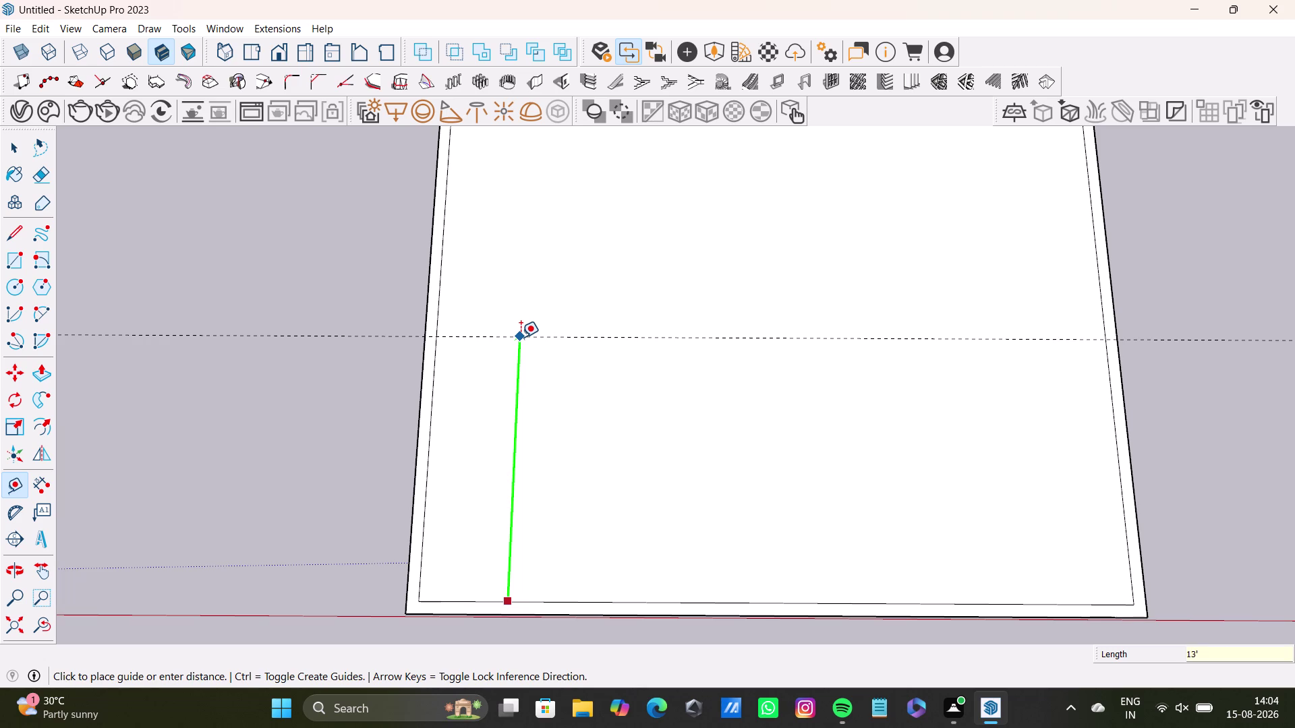
text(6")
key(Return)
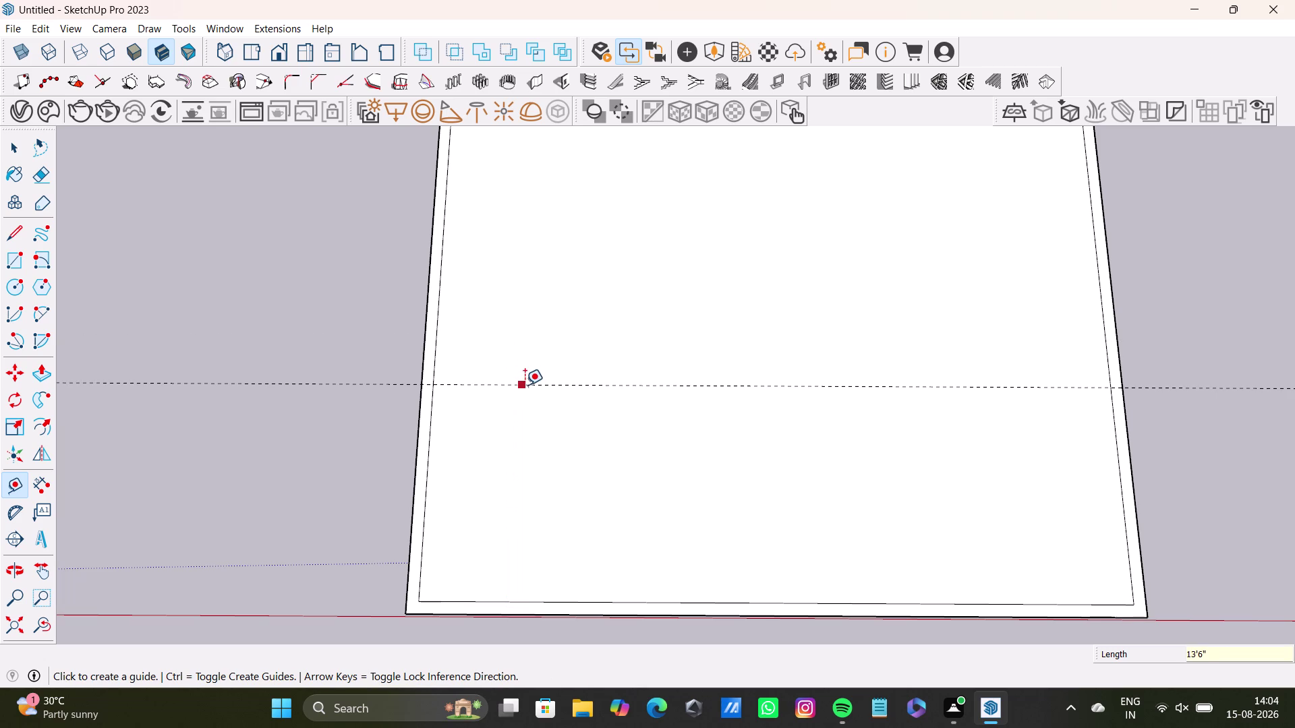
click(525, 385)
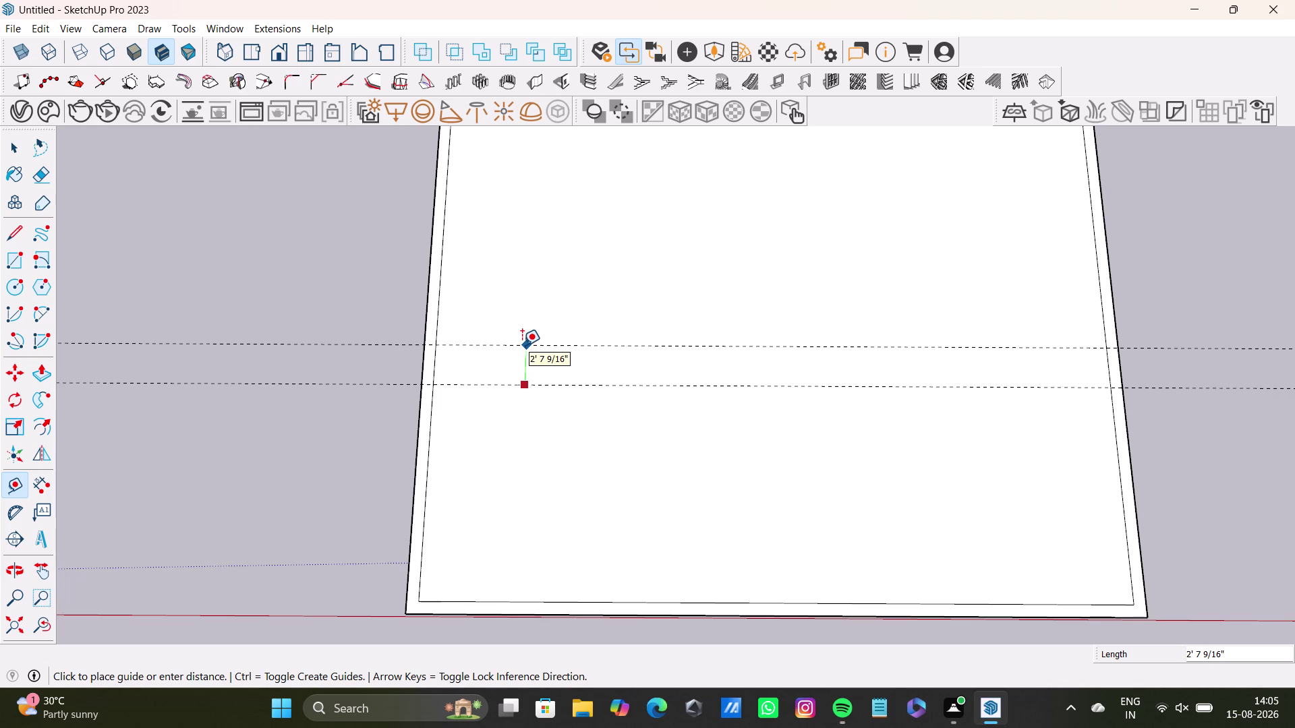
text(6)
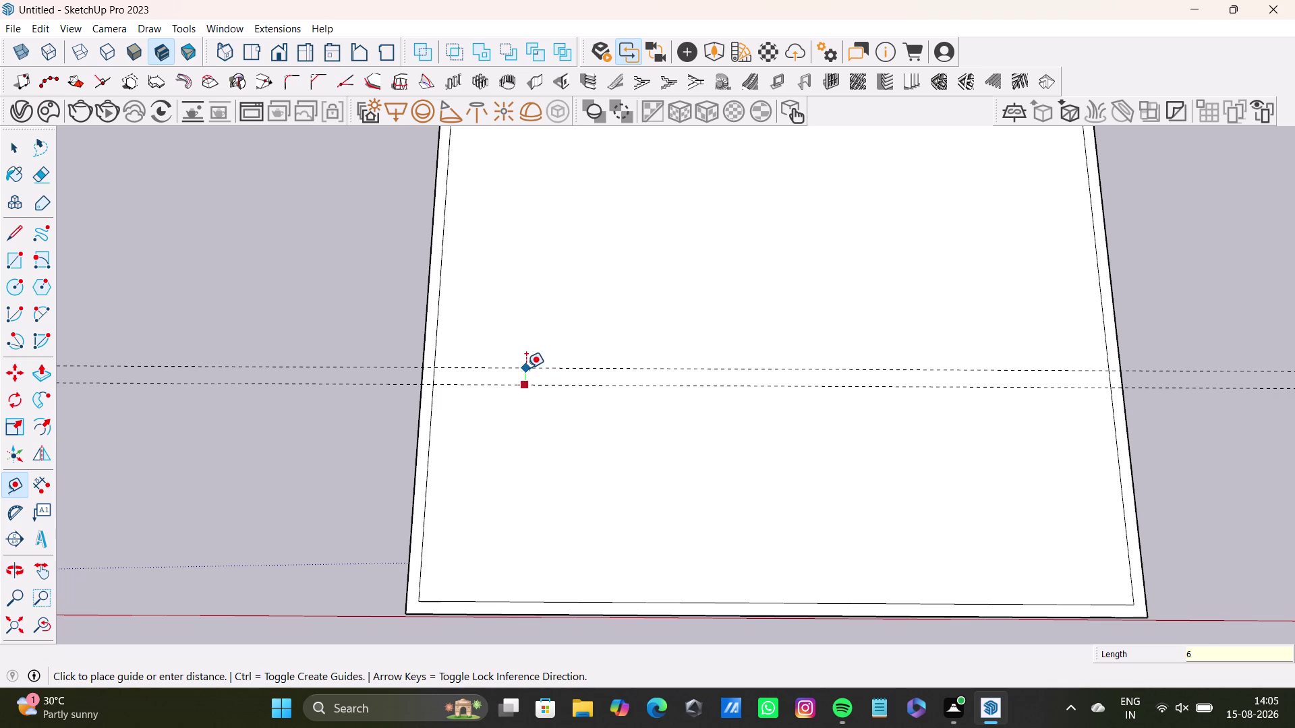
text(")
key(Return)
Add a vertical guide 12'5" in from the left edge and another 6" beyond it.
drag(428, 459, 434, 459)
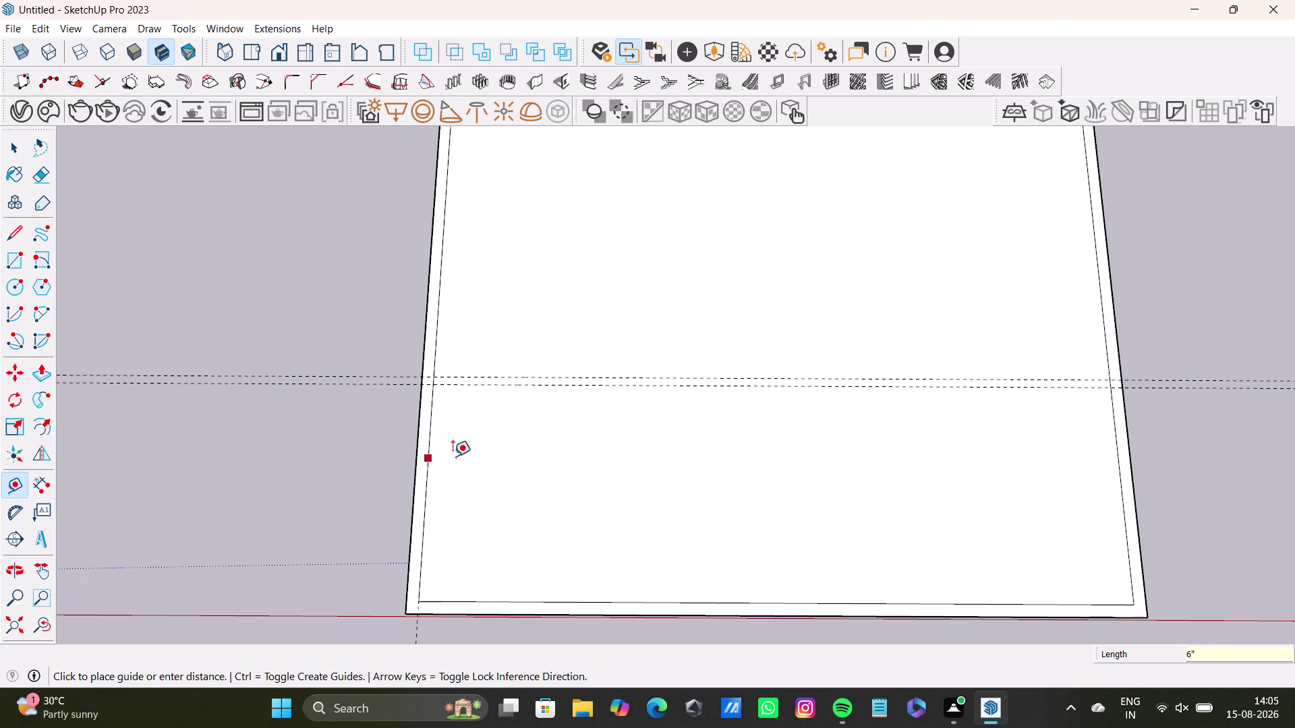
drag(435, 459, 452, 457)
text(12)
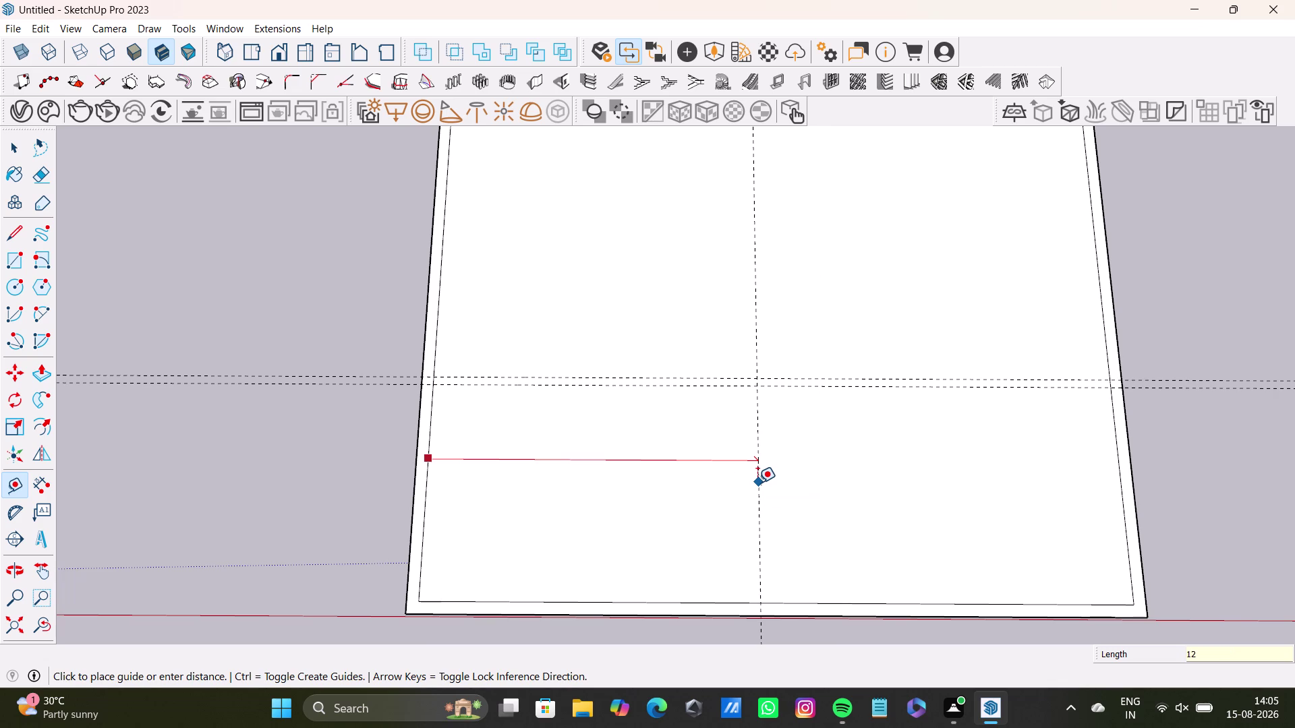
key(apostrophe)
key(5)
key(shift+quotedbl)
key(Return)
click(623, 522)
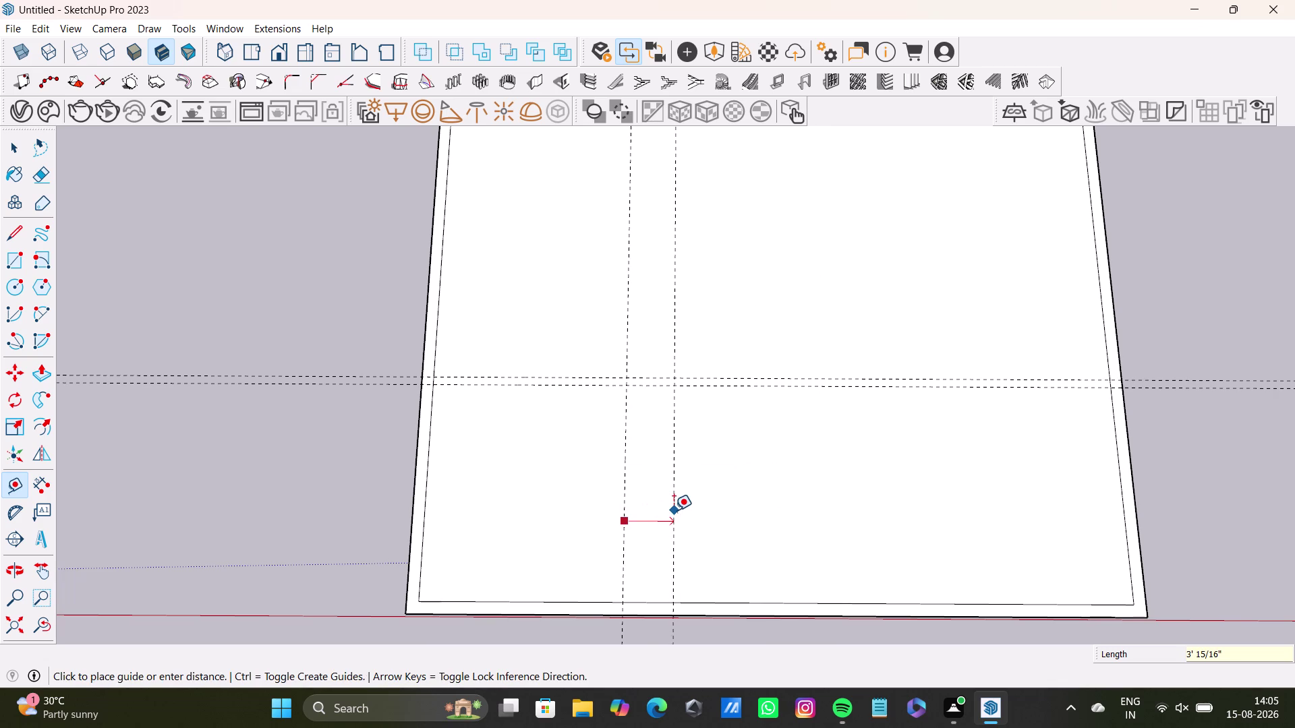
text(6")
key(Return)
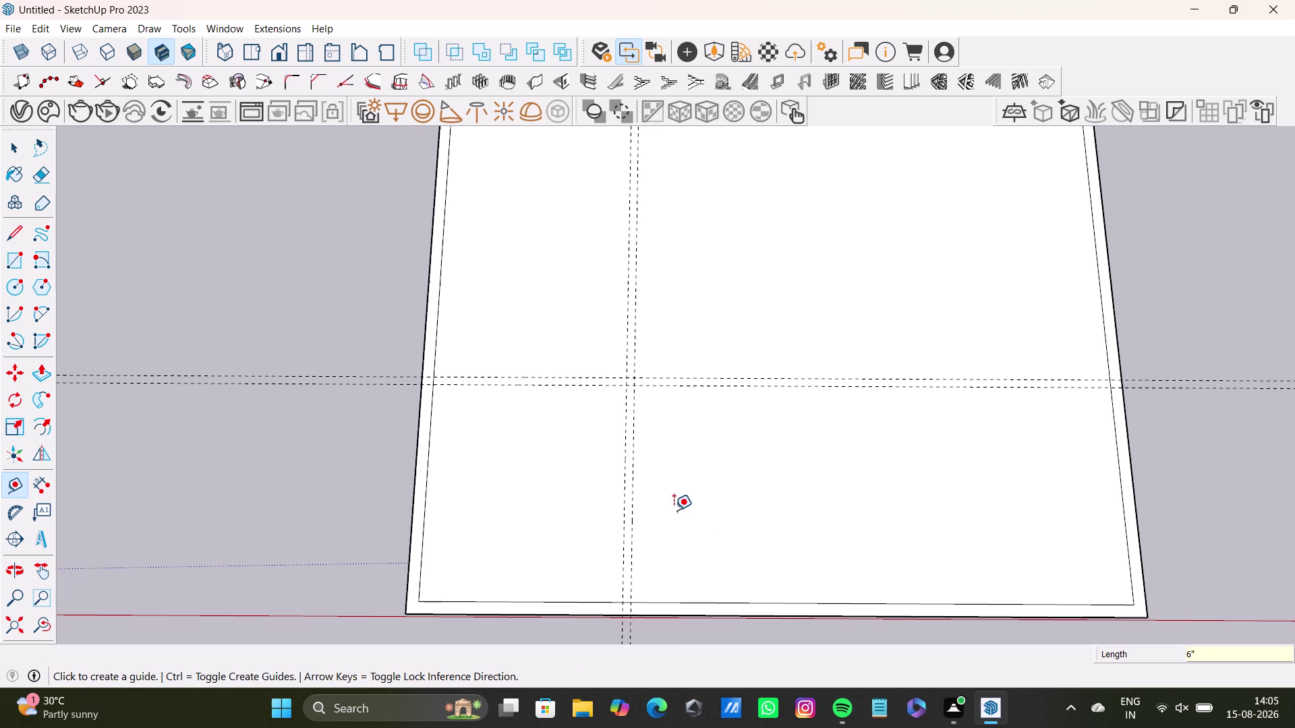
Add a single horizontal guide 9'2" above the horizontal guide pair.
scroll(up, 3)
middle_drag(564, 402, 561, 521)
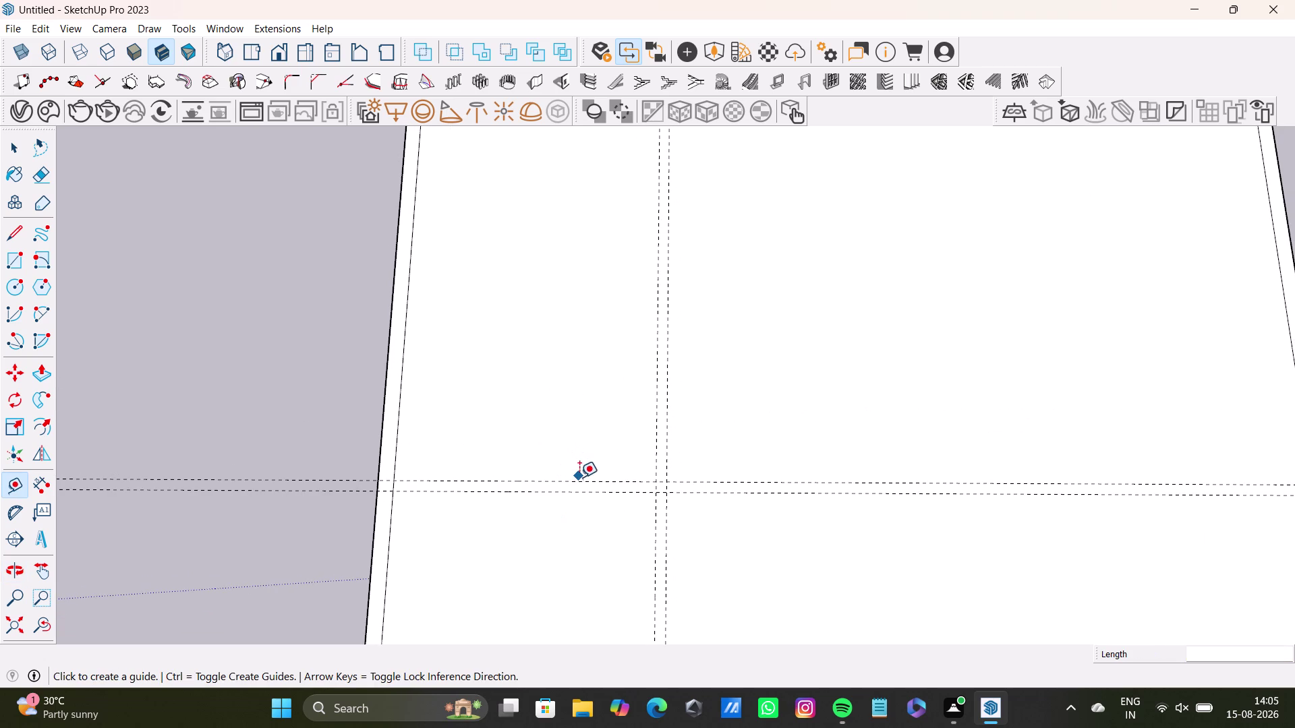
drag(580, 479, 582, 466)
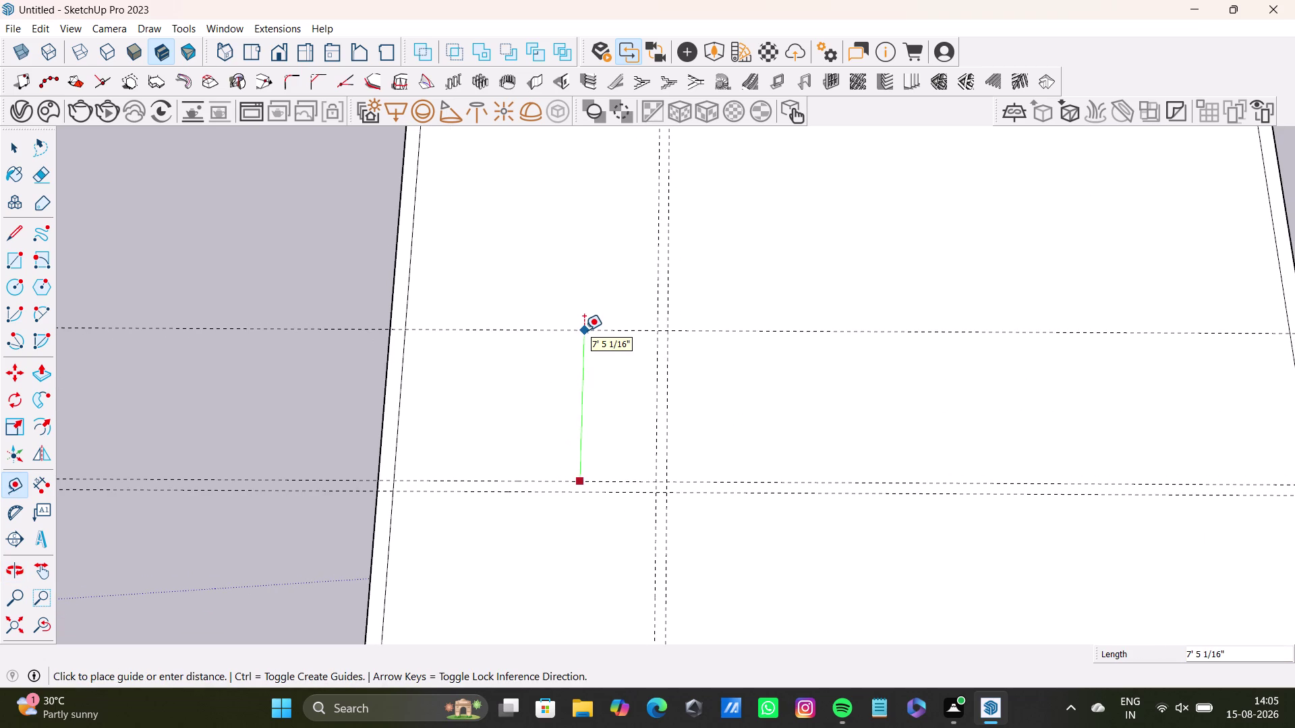
text(9')
key(2)
key(shift+quotedbl)
key(Return)
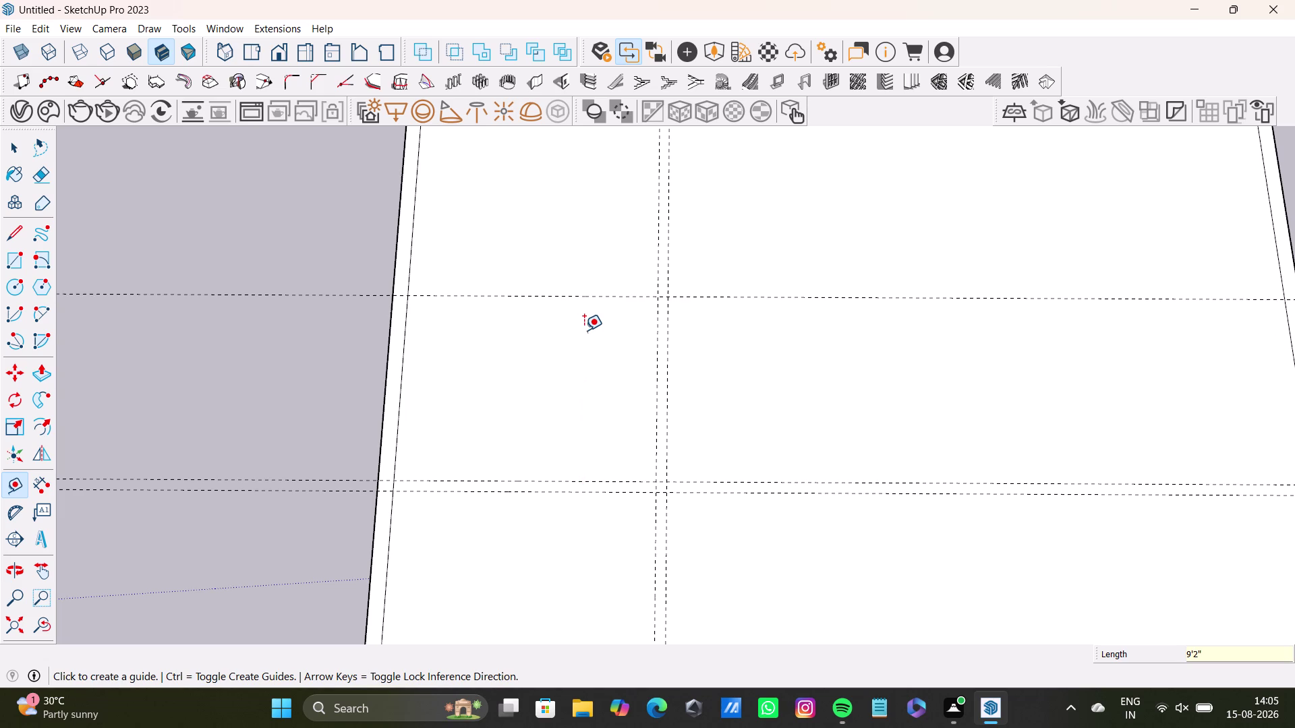
scroll(down, 3)
Undo the lone 9'2" guide, then start and cancel a new measurement from the pair.
middle_drag(551, 376, 542, 215)
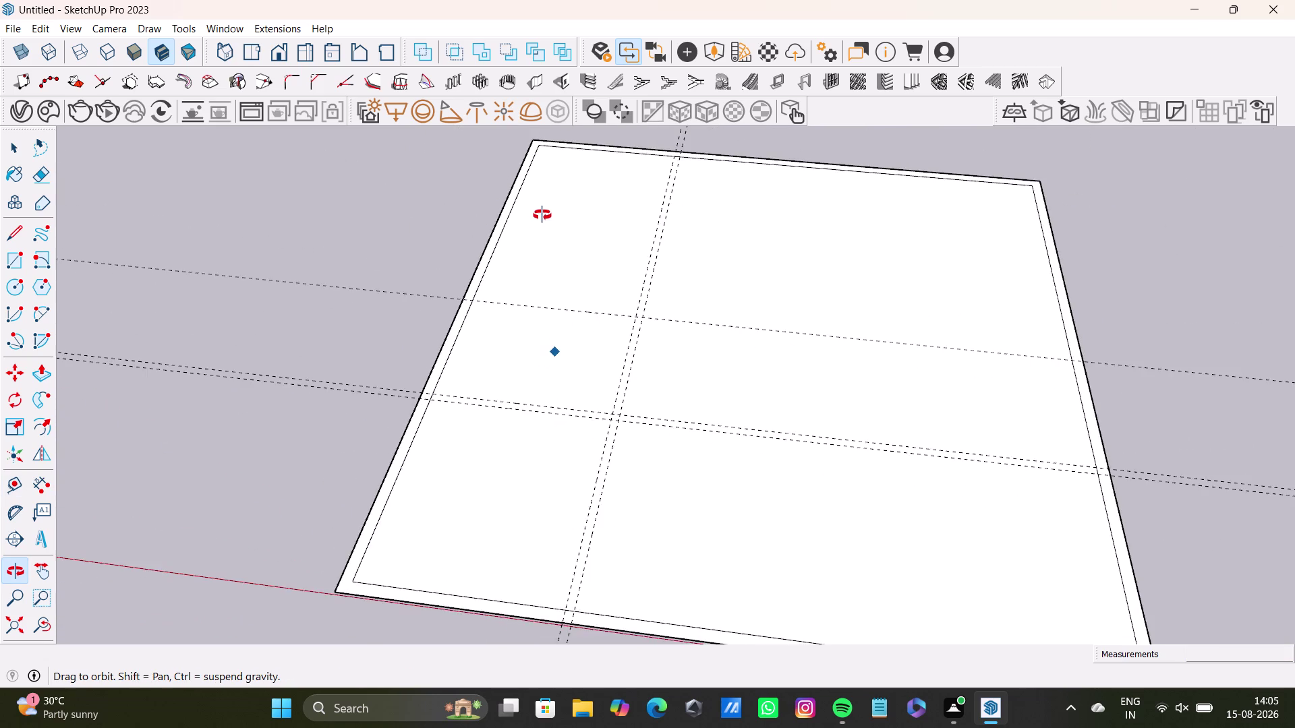
middle_drag(542, 215, 538, 273)
key(ctrl+z)
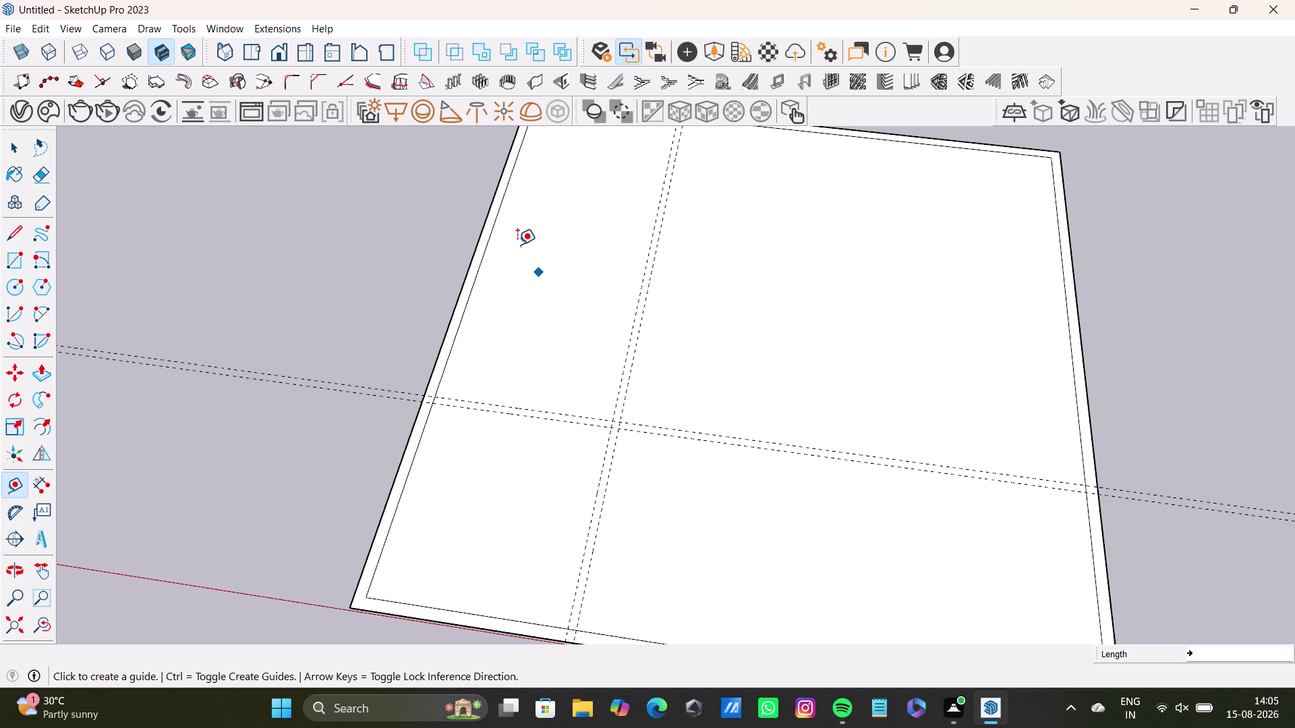
scroll(up, 3)
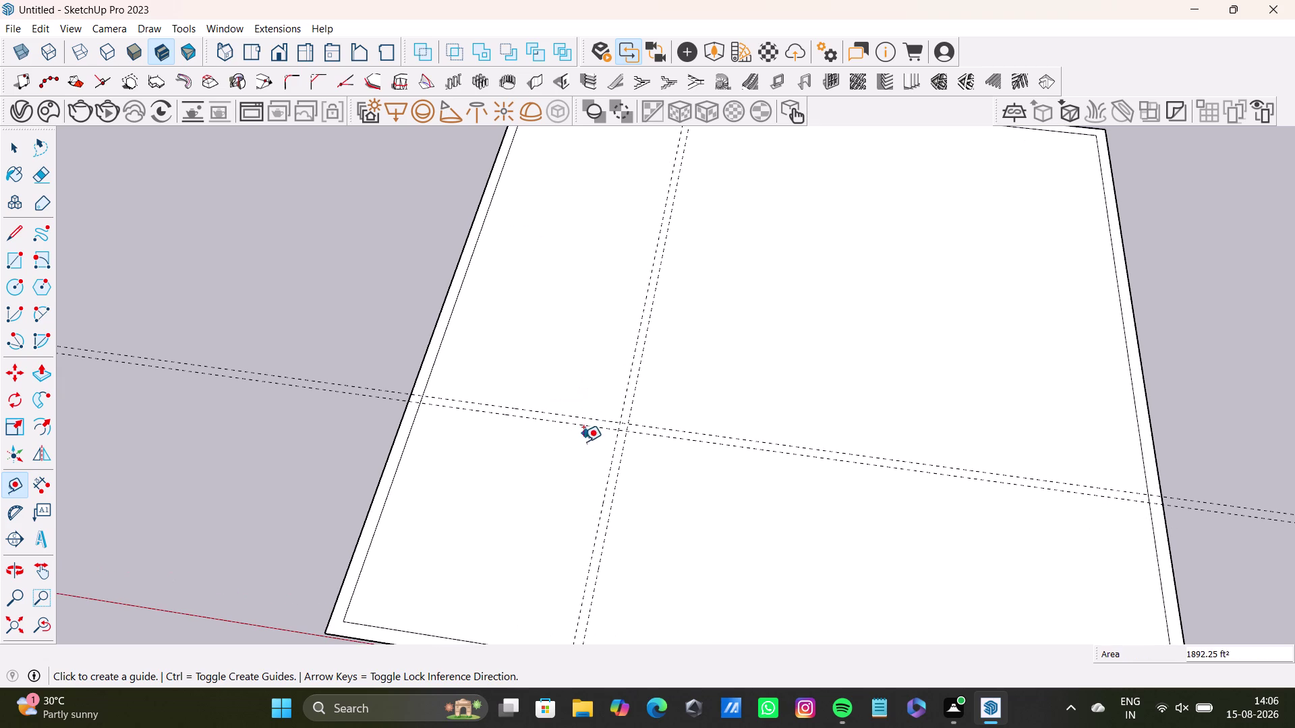
click(601, 413)
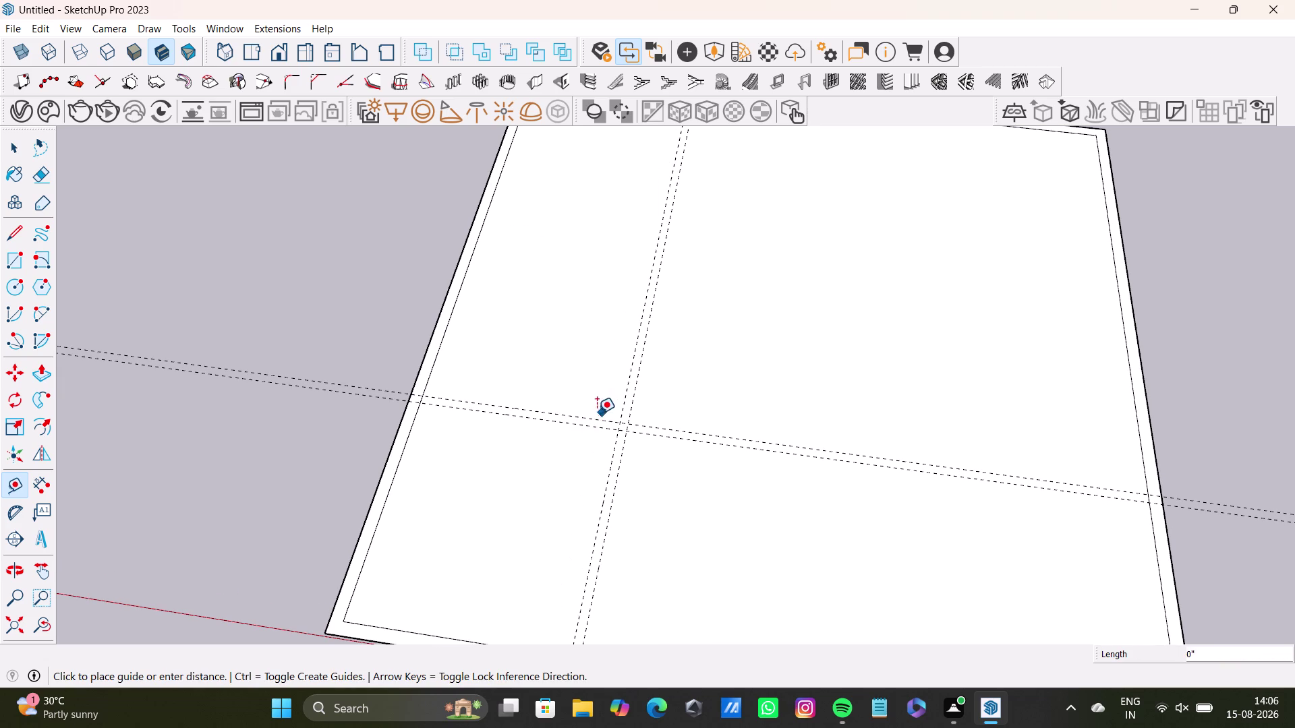
key(space)
middle_drag(593, 443, 569, 514)
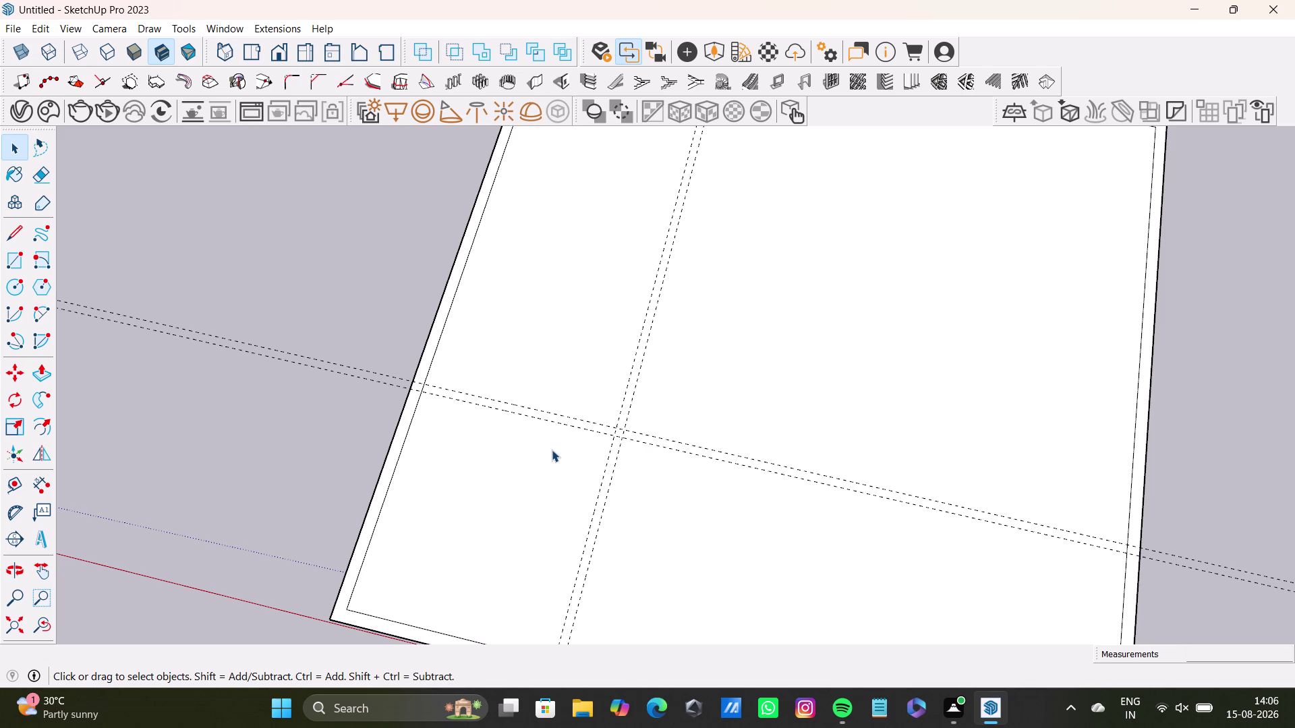
Pull a guide 4'6" up from the horizontal pair, plus a partner 6" away.
key(t)
drag(583, 423, 592, 418)
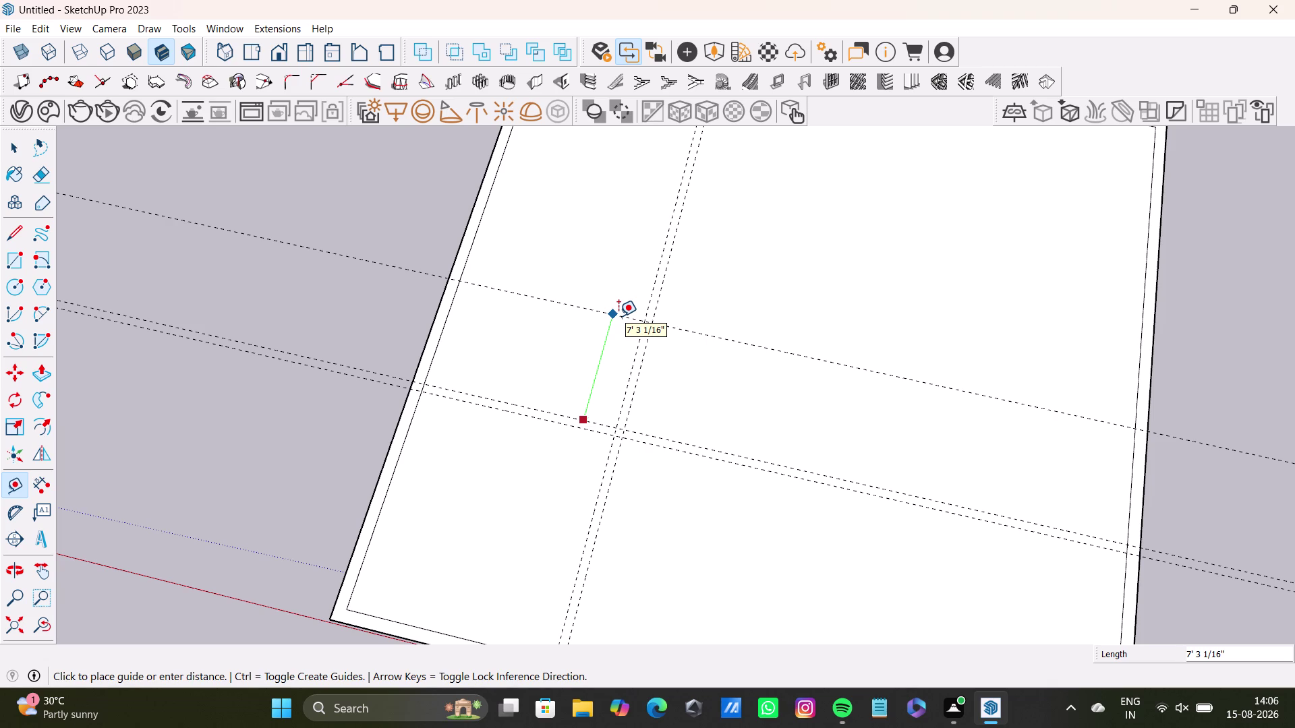
text(4'6)
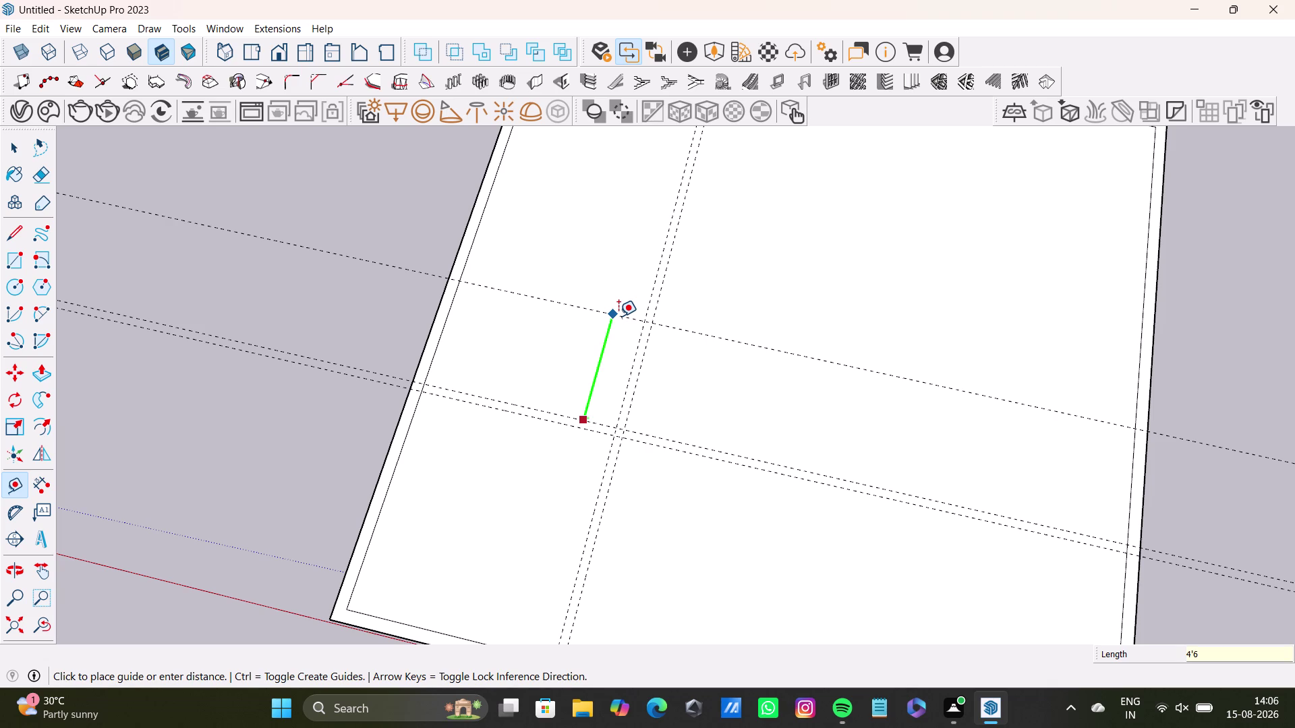
key(shift+quotedbl)
key(Return)
click(614, 354)
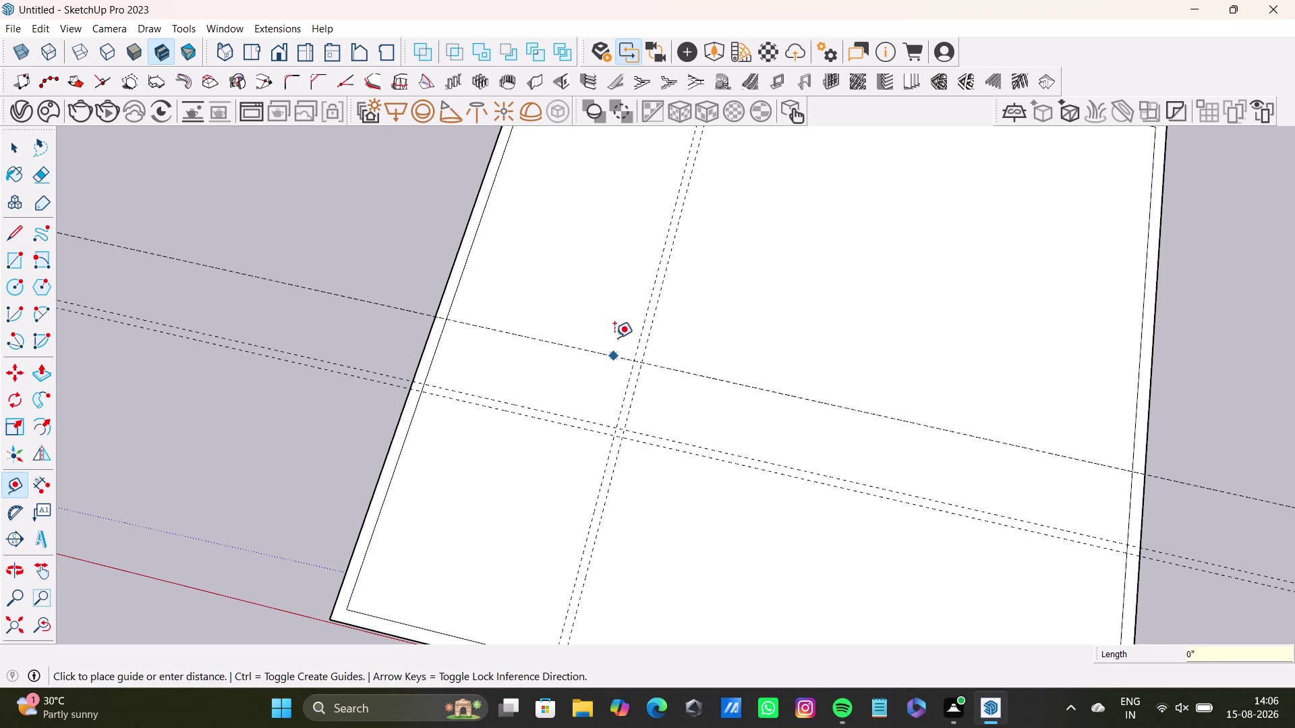
text(6)
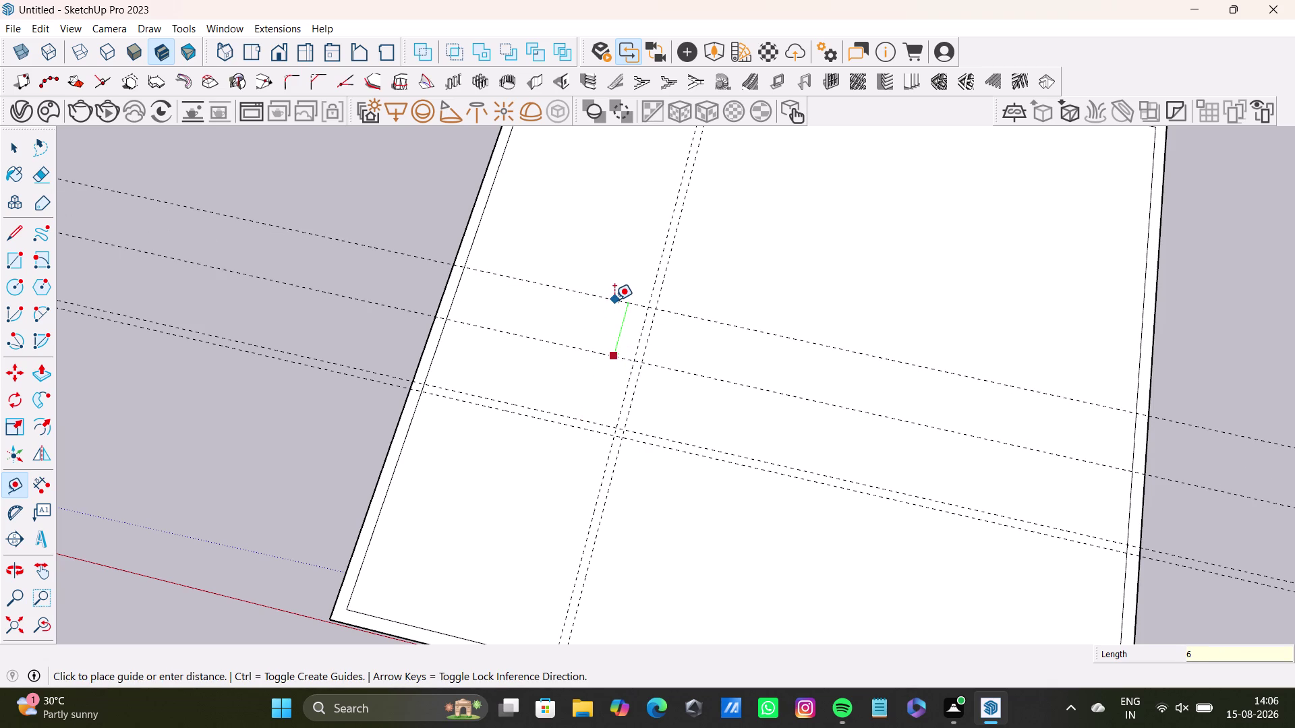
text(")
key(Return)
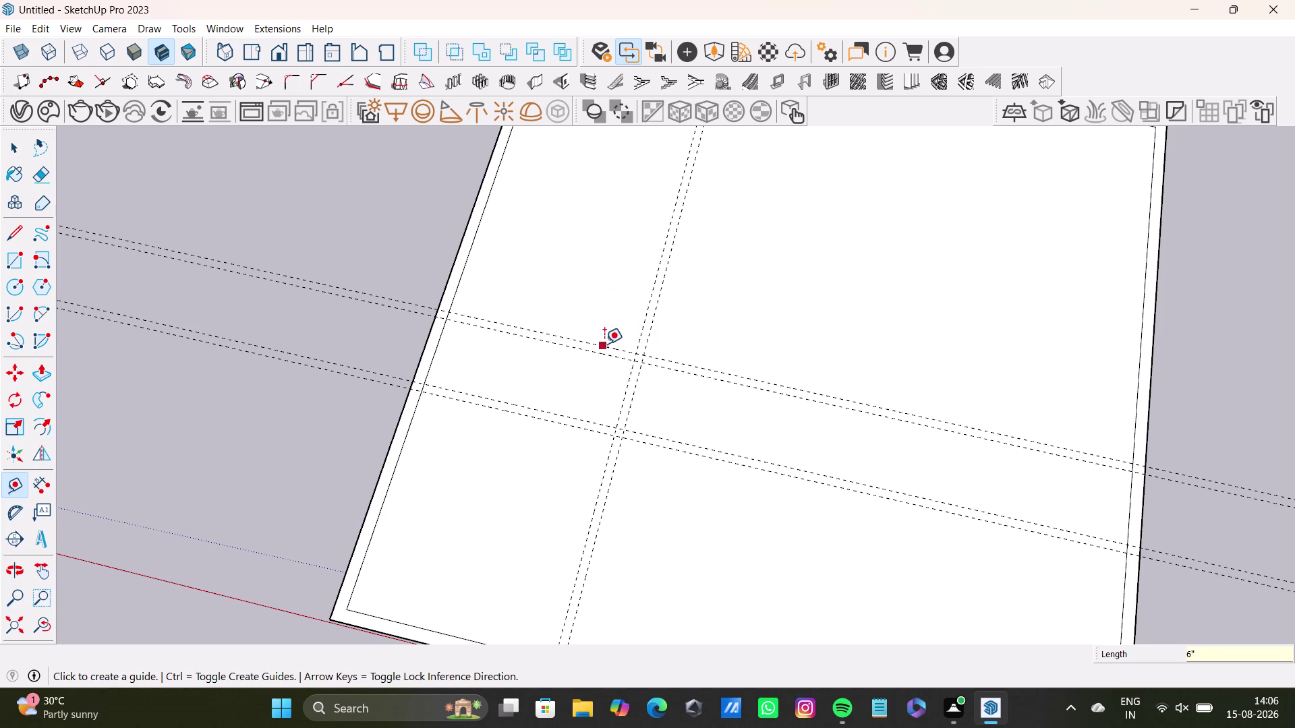
Add another crosswise guide 4'7" from an existing guide, with a 6" partner.
click(605, 344)
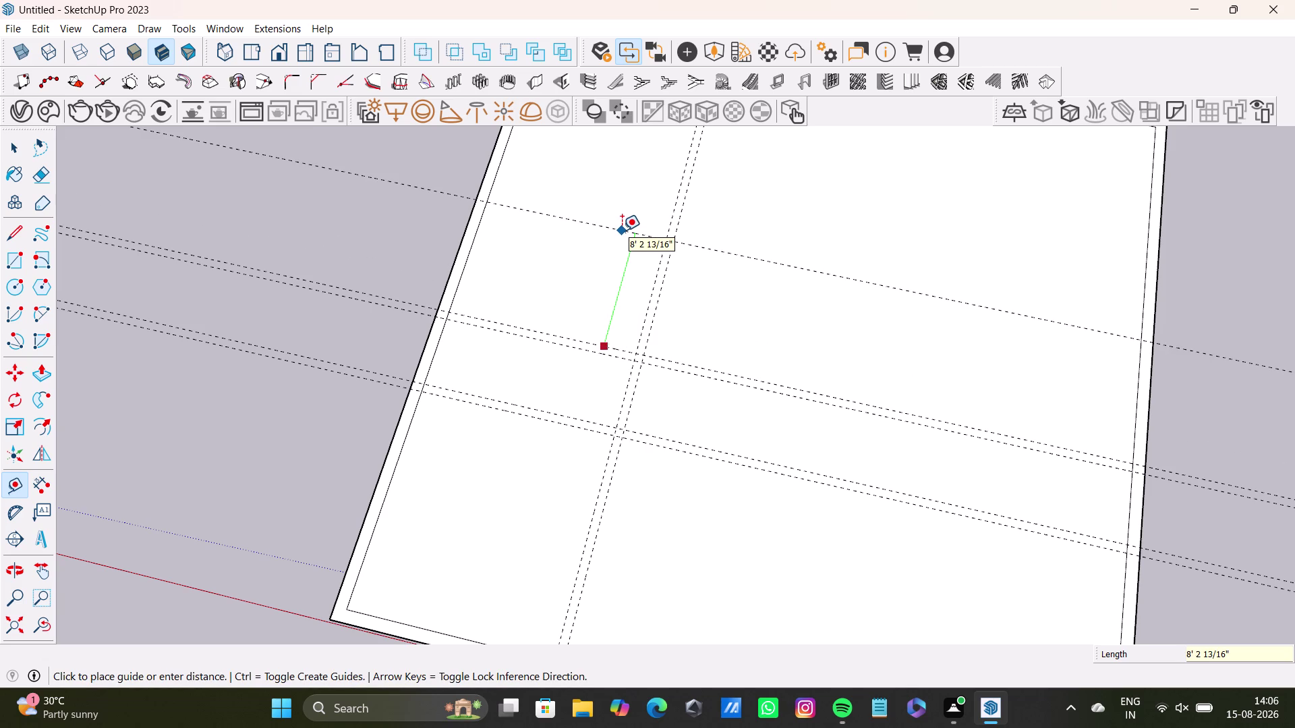
text(4')
text(7")
key(Return)
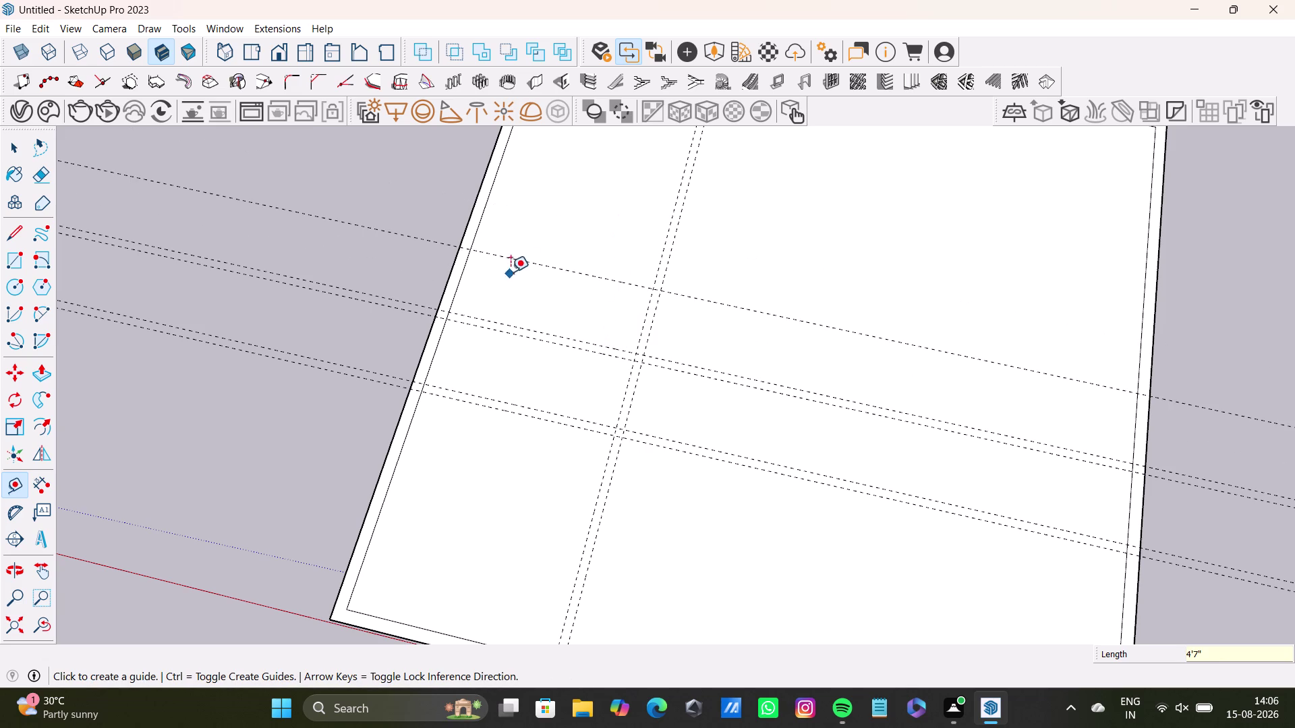
click(549, 268)
text(6)
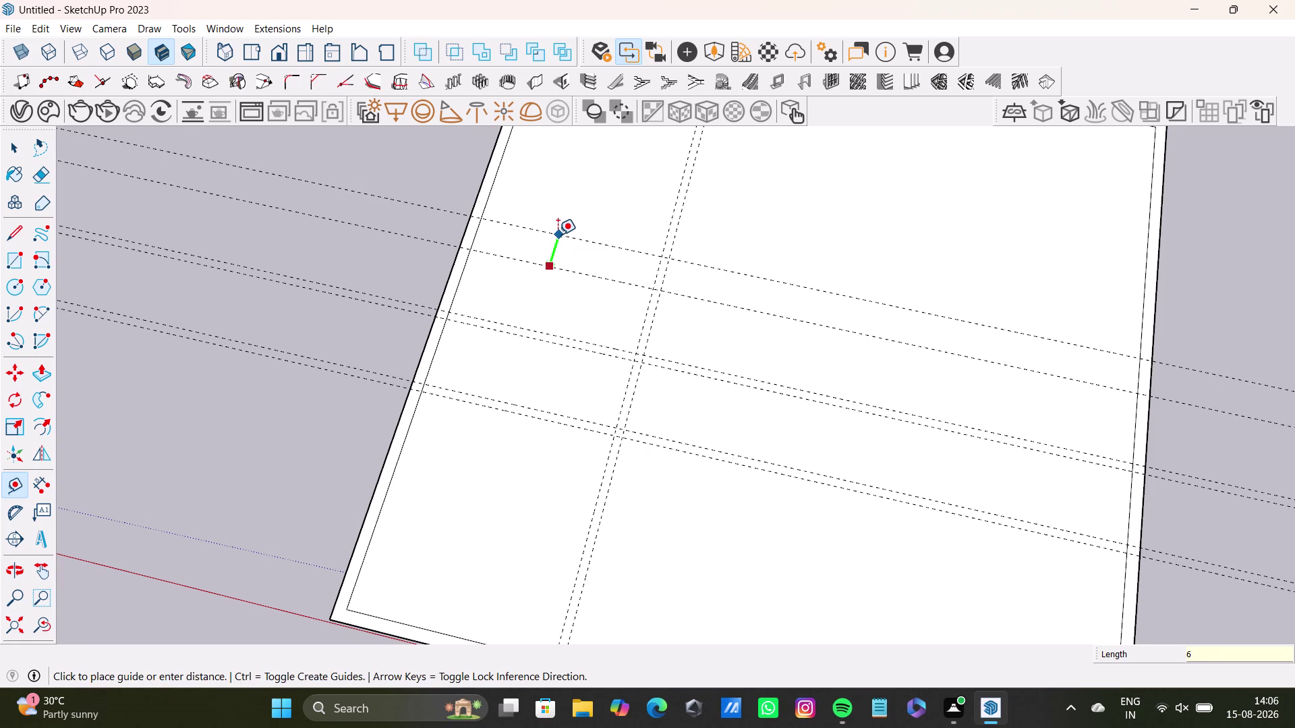
text(")
key(Return)
Place a lengthwise guide 9'2" from the left boundary and its 6" partner.
click(432, 346)
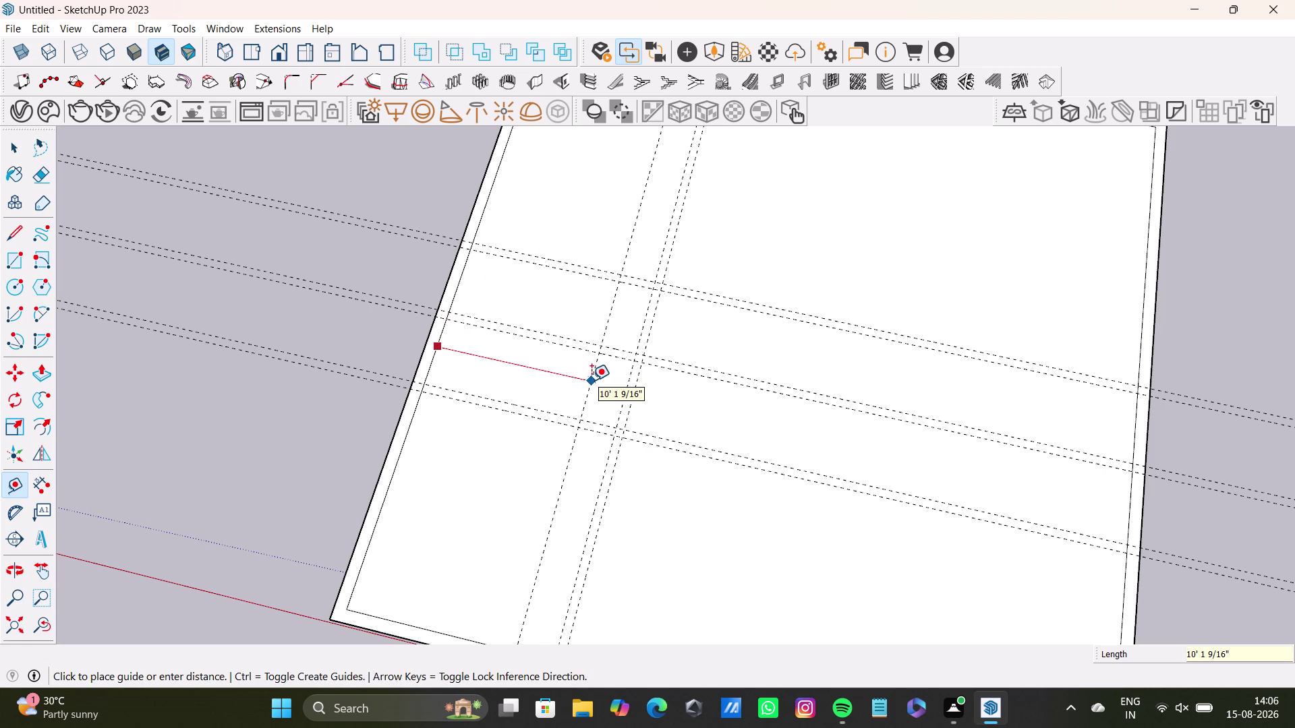
text(9)
text(')
key(2)
key(shift+quotedbl)
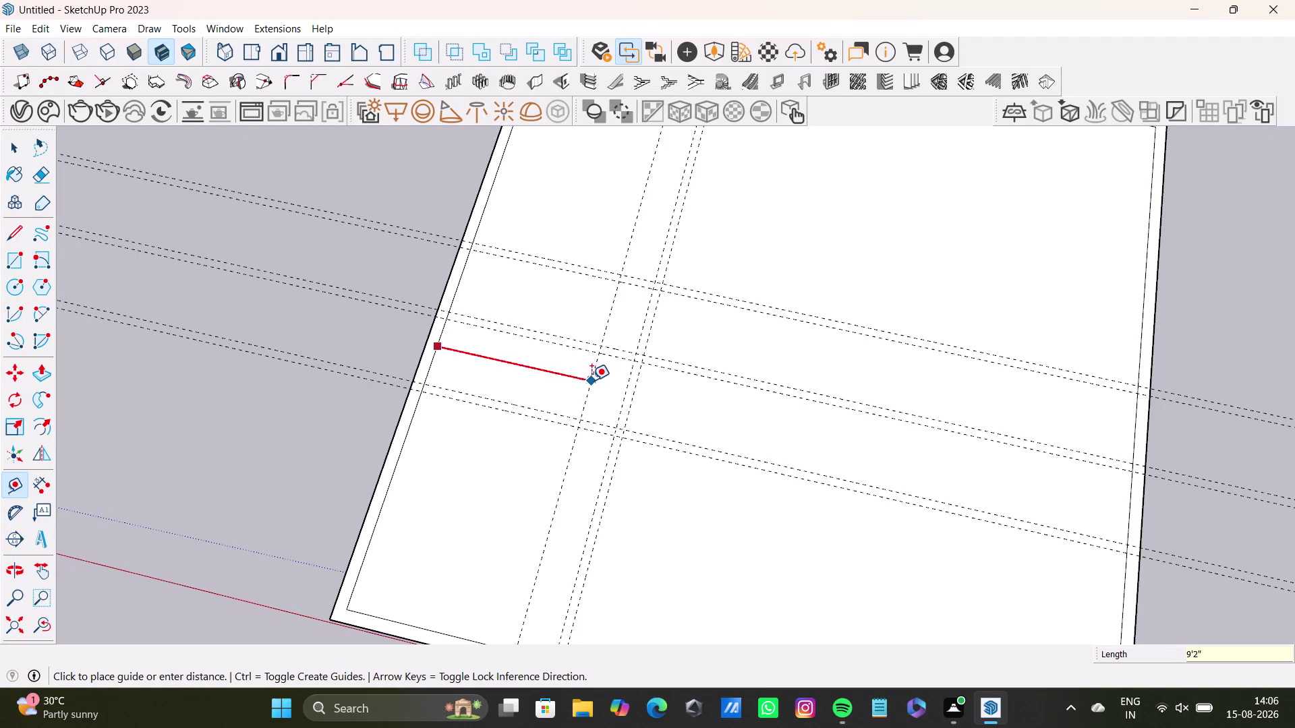
key(Return)
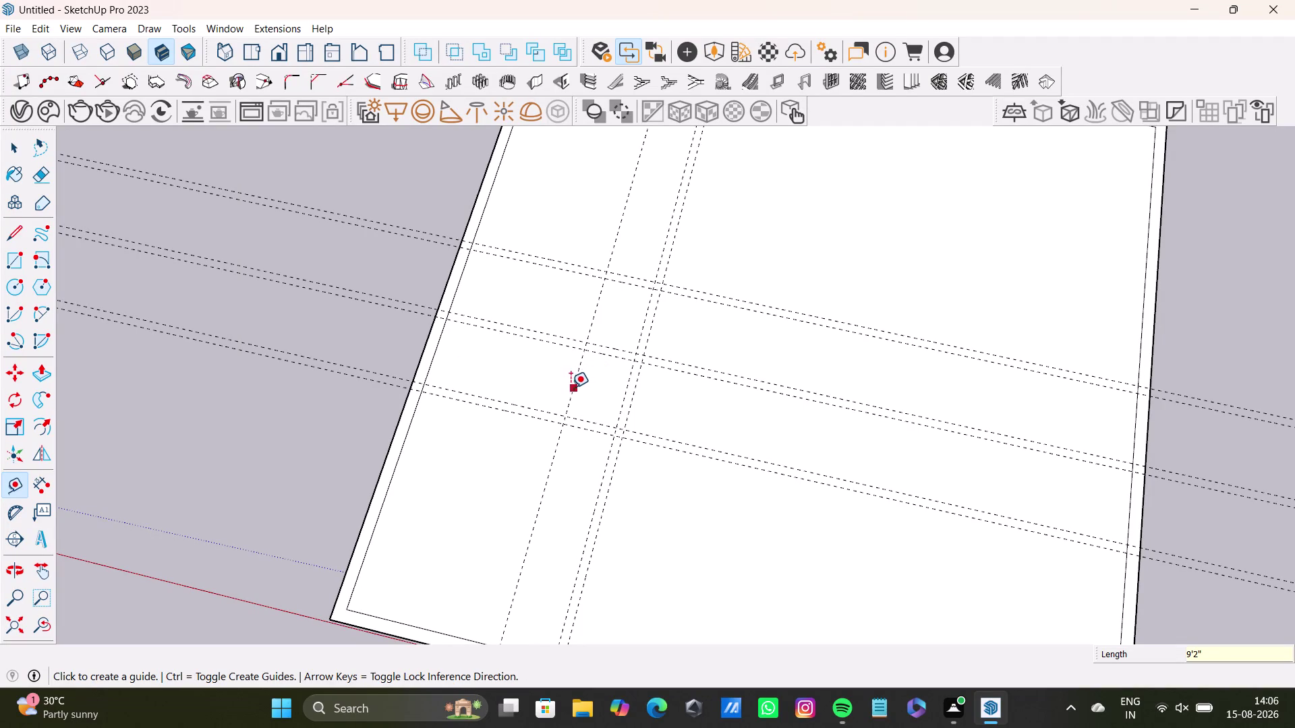
click(570, 388)
key(2)
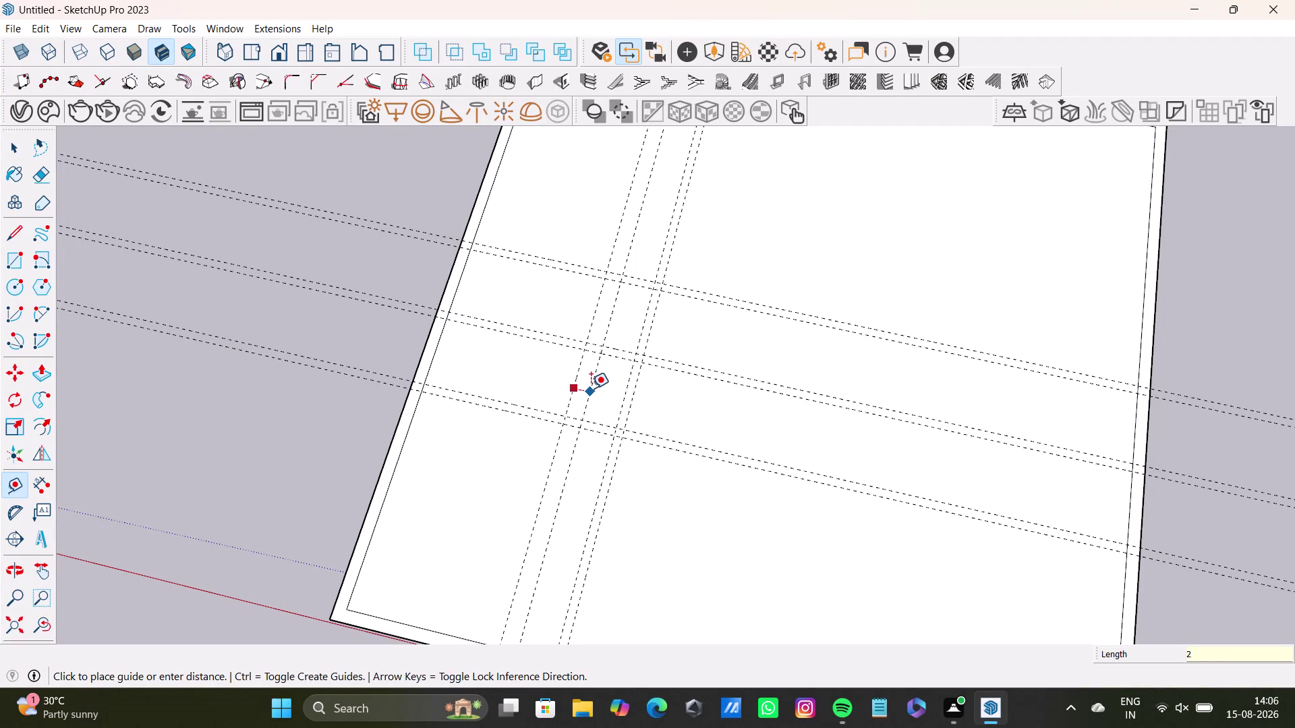
key(BackSpace)
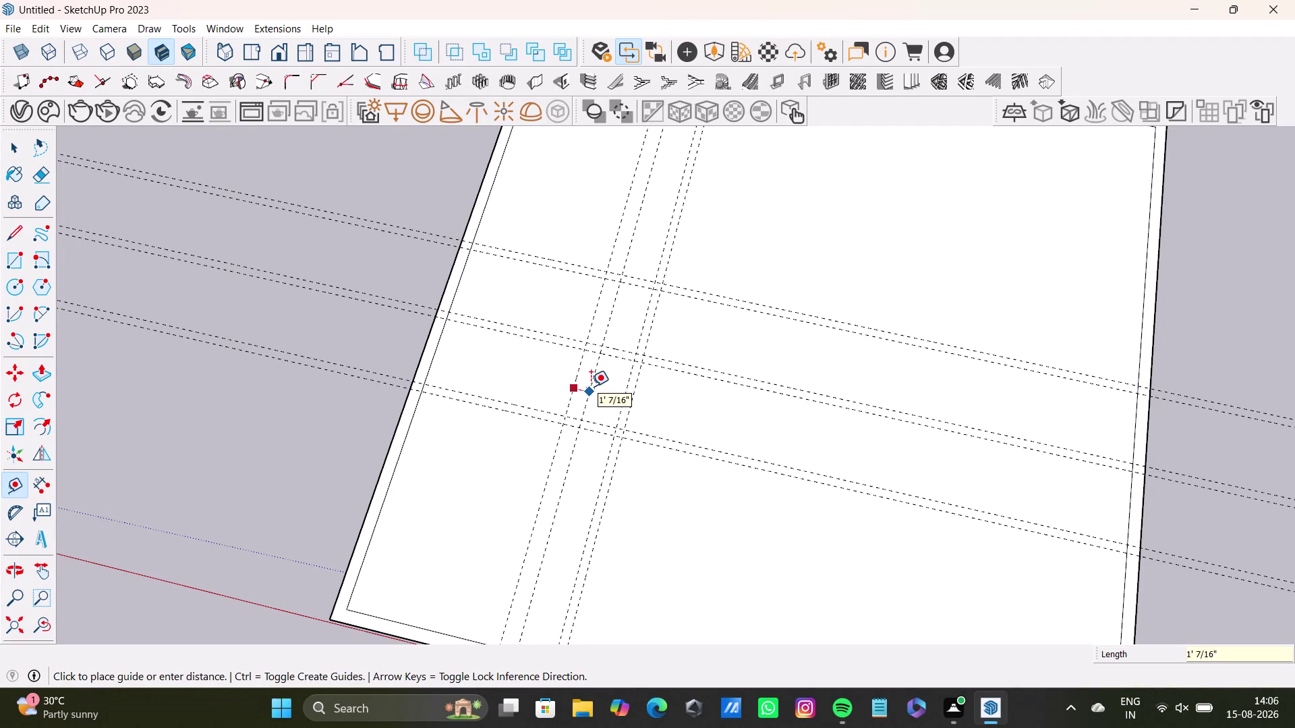
text(6)
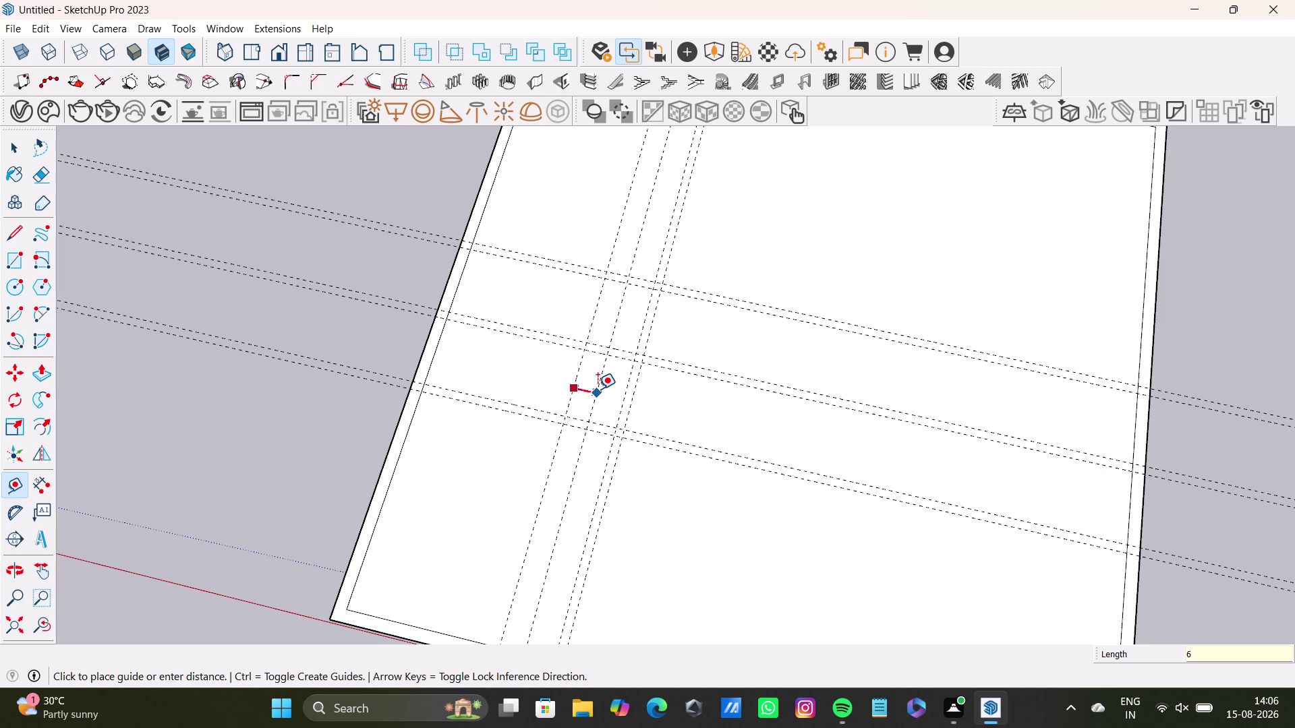
text(")
key(Return)
Place another lengthwise guide 4'6" from an existing lengthwise guide.
click(582, 389)
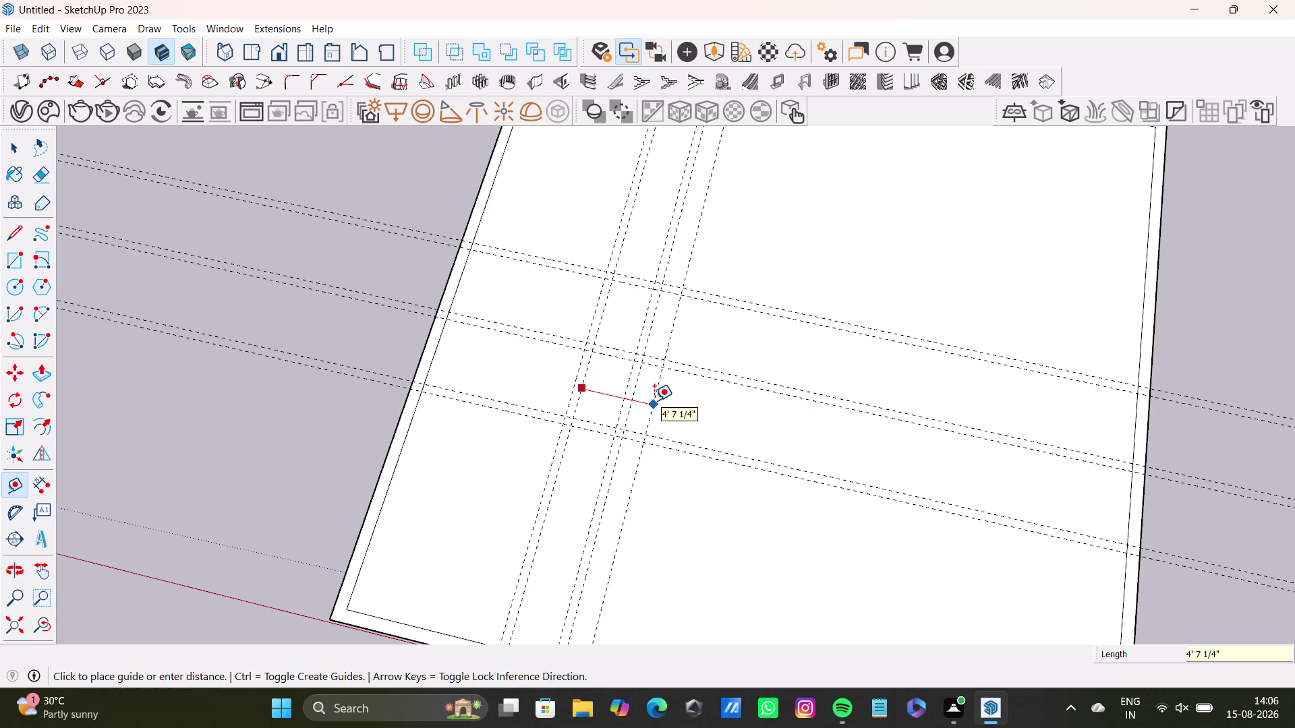
key(4)
key(apostrophe)
text(6")
key(Return)
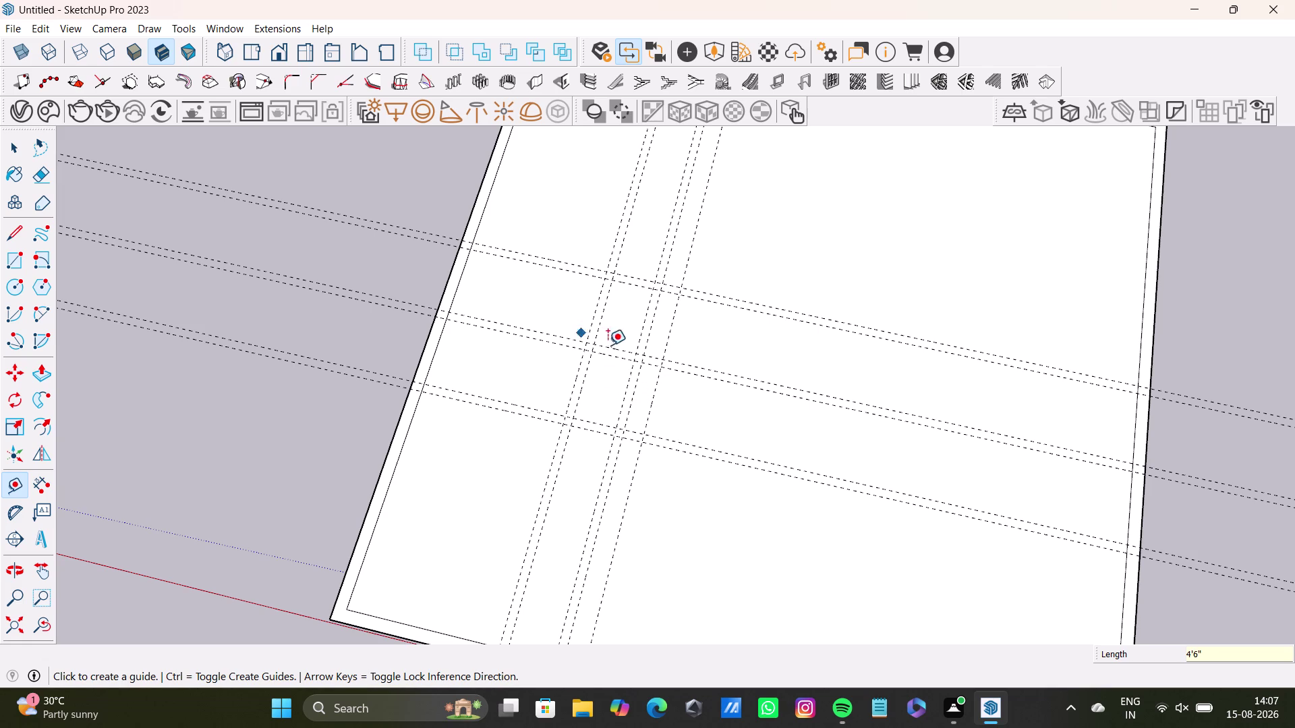
scroll(up, 3)
scroll(up, 3)
Add a 6" partner guide beside the newest lengthwise guide.
key(space)
scroll(down, 3)
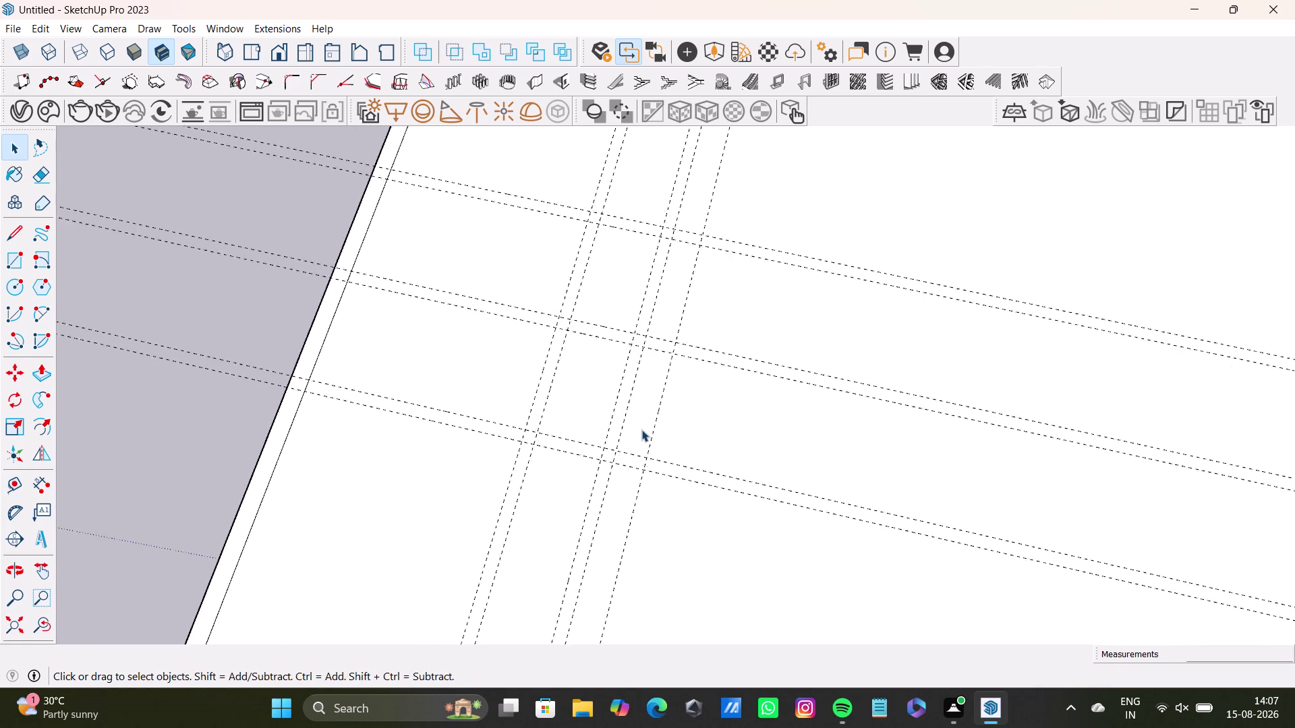
scroll(down, 3)
middle_drag(643, 426, 717, 392)
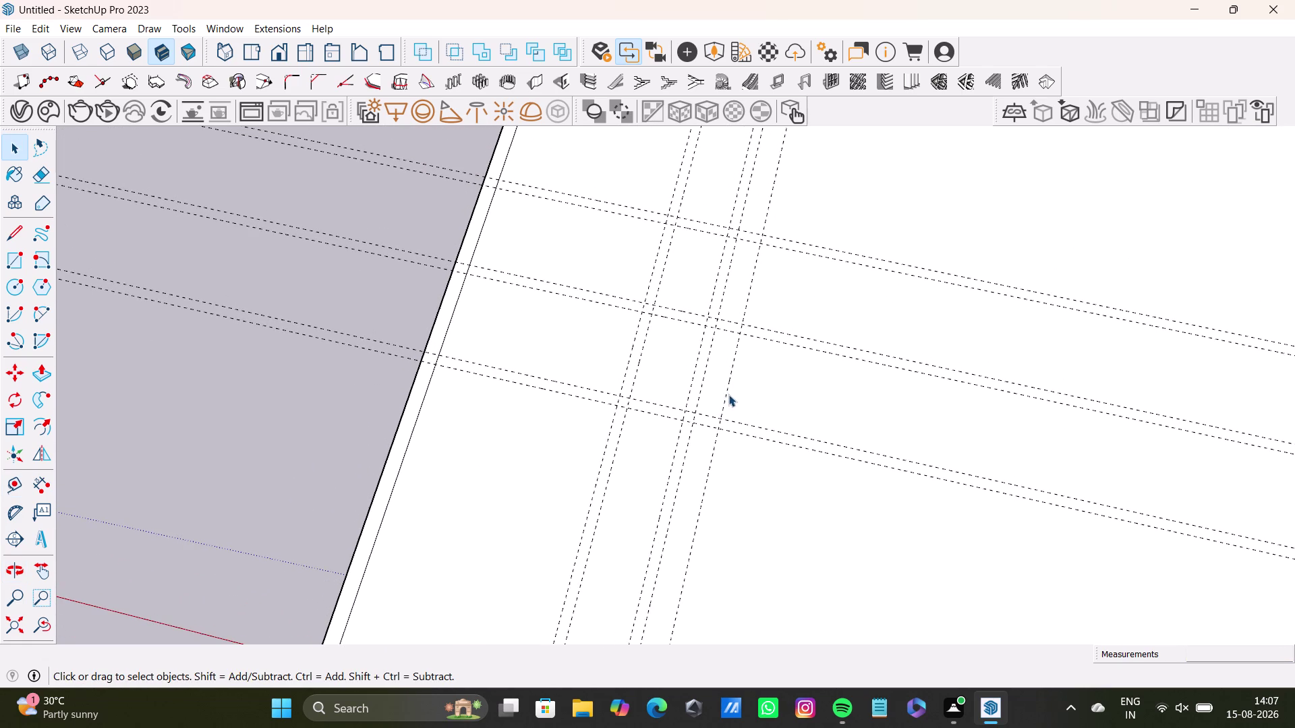
key(t)
click(727, 398)
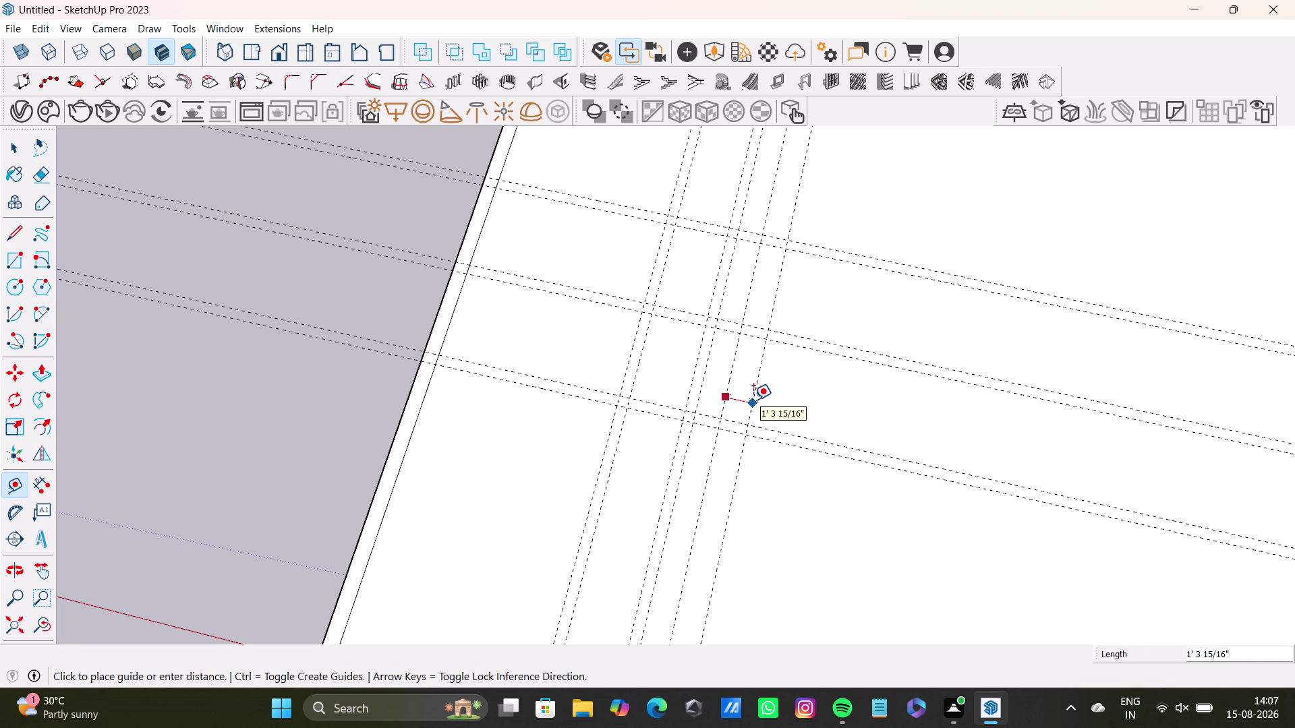
text(6")
key(Return)
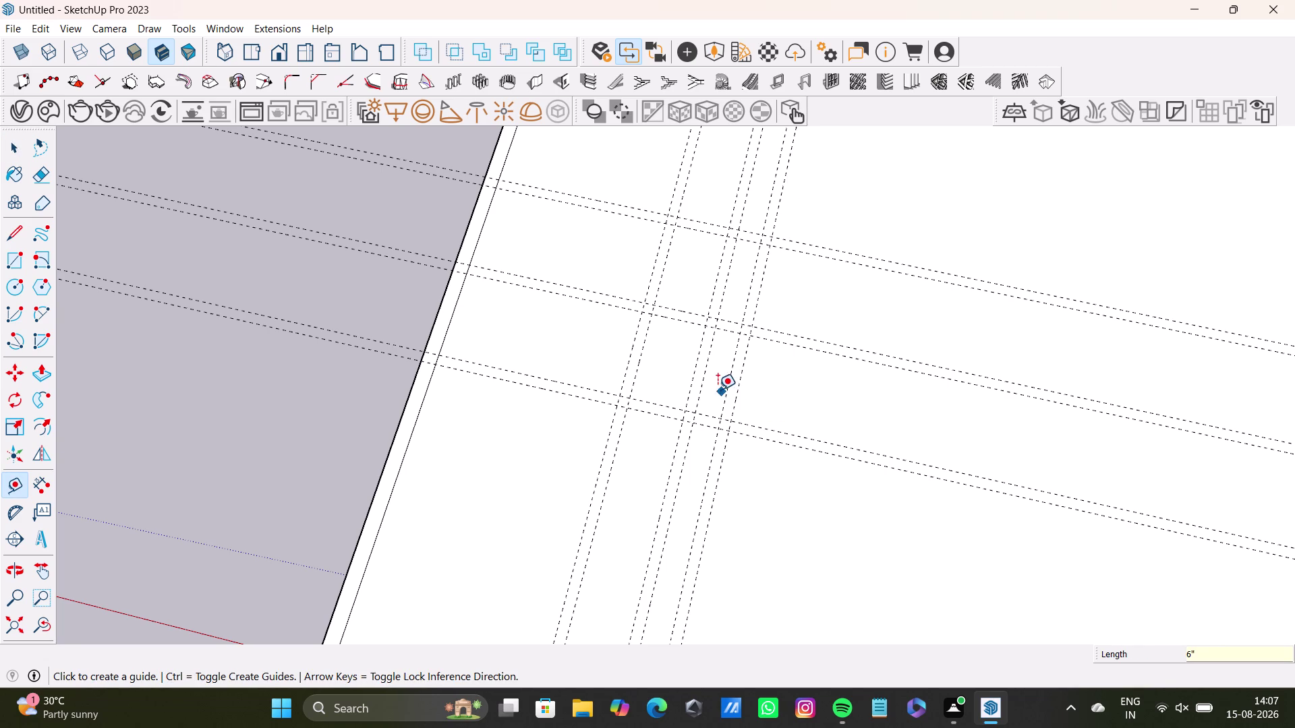
Orbit toward the upper area and place a guide 13'6" from a crosswise guide.
scroll(down, 3)
middle_drag(642, 376, 678, 433)
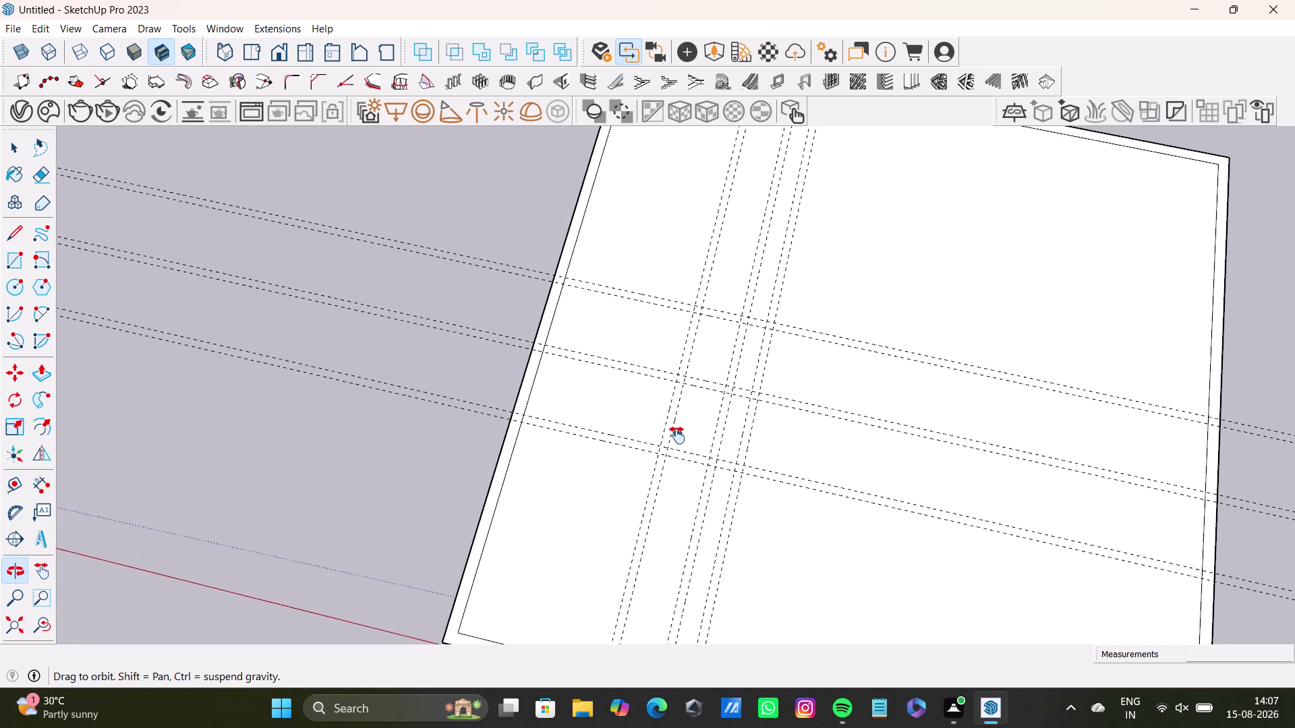
middle_drag(677, 433, 677, 441)
middle_drag(716, 384, 679, 345)
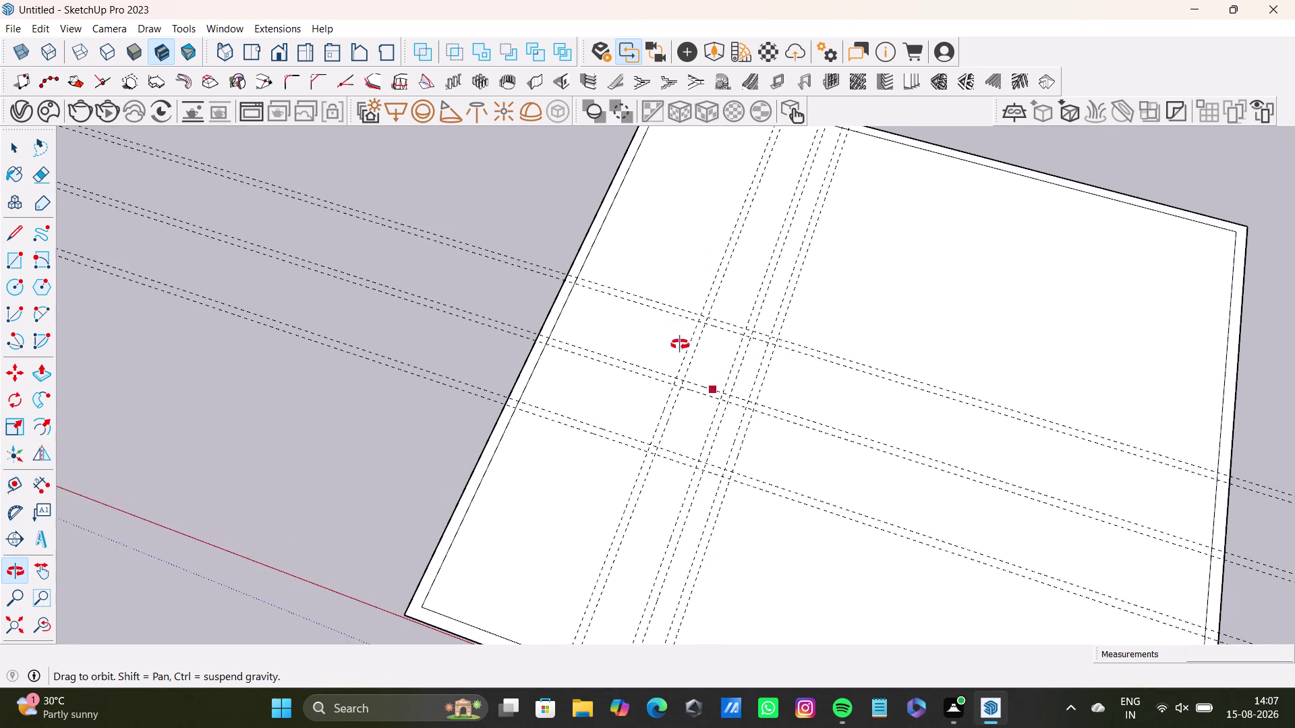
middle_drag(680, 344, 646, 477)
scroll(up, 3)
click(625, 430)
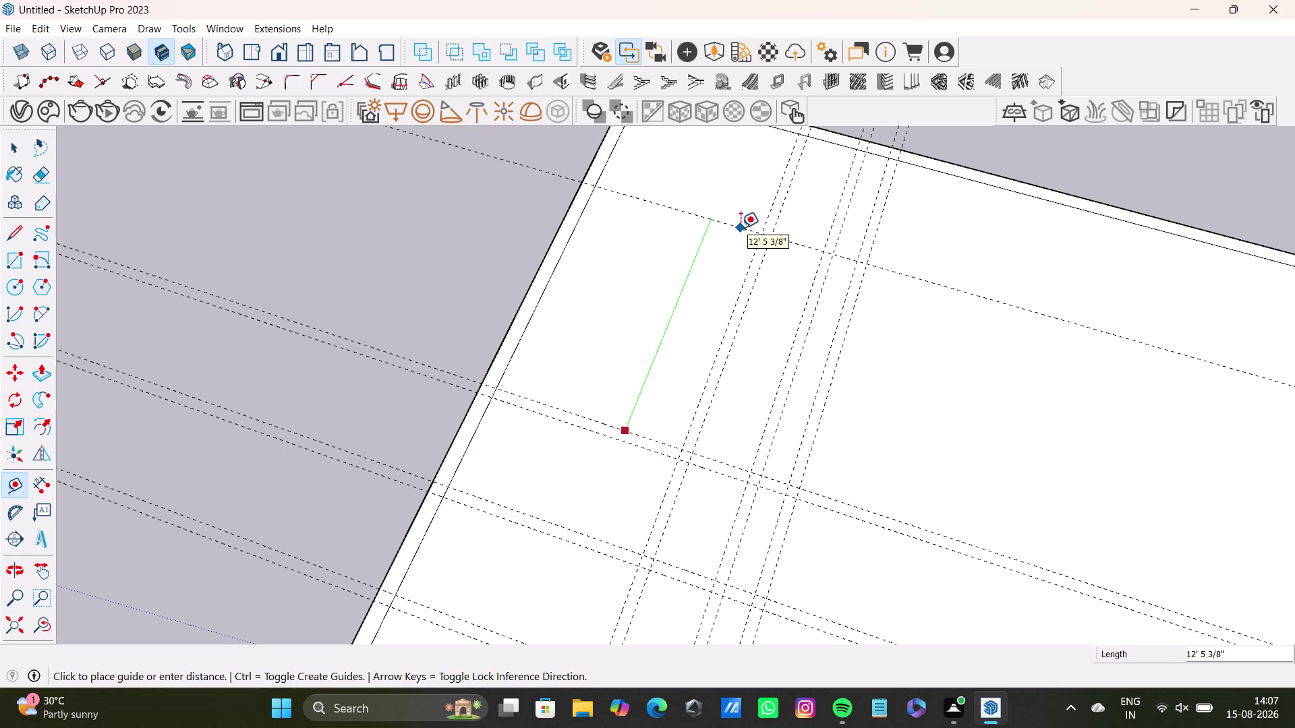
text(13)
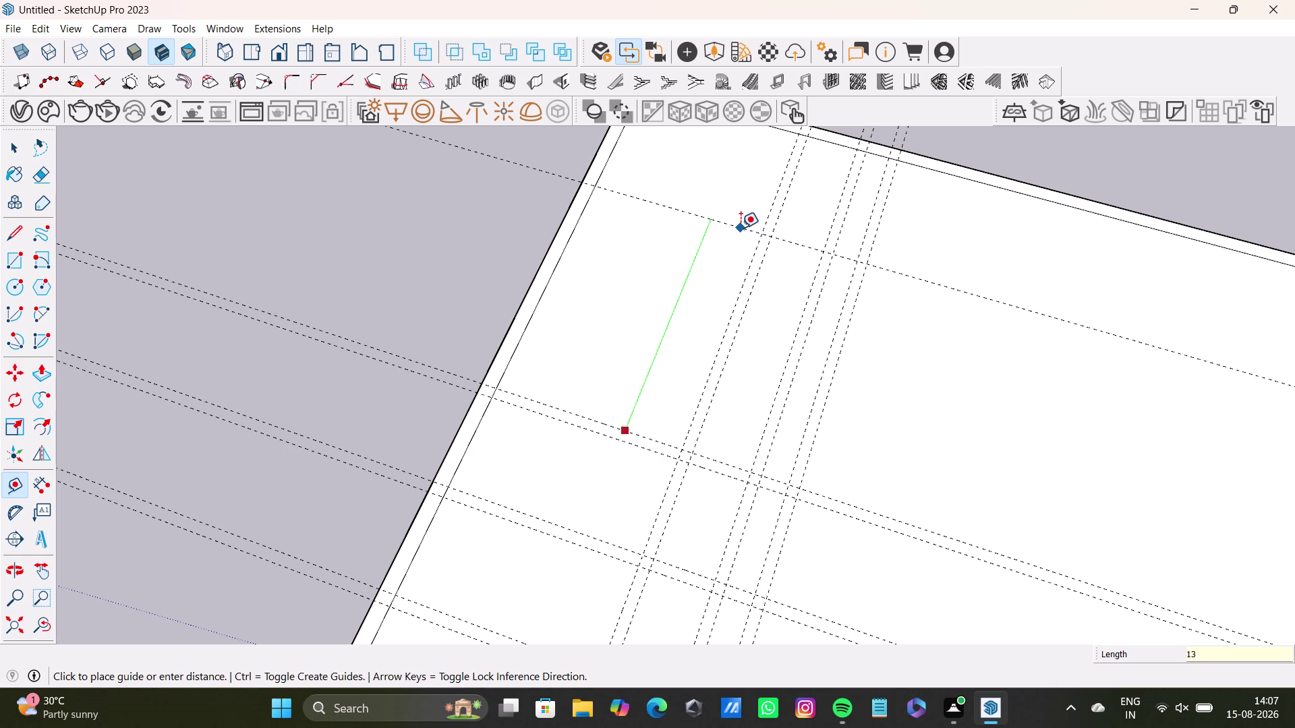
text('6)
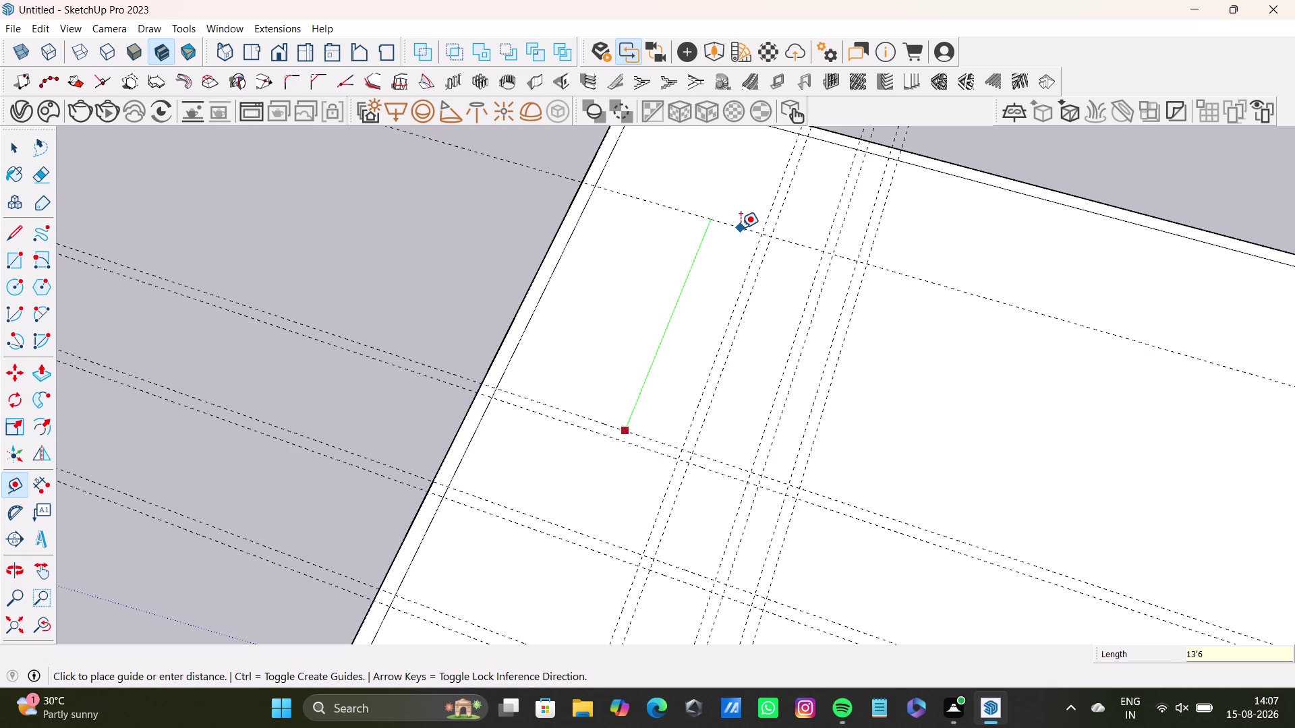
key(shift+quotedbl)
key(Return)
Add the 6" partner beside the 13'6" guide, then start measuring from the left border.
click(743, 212)
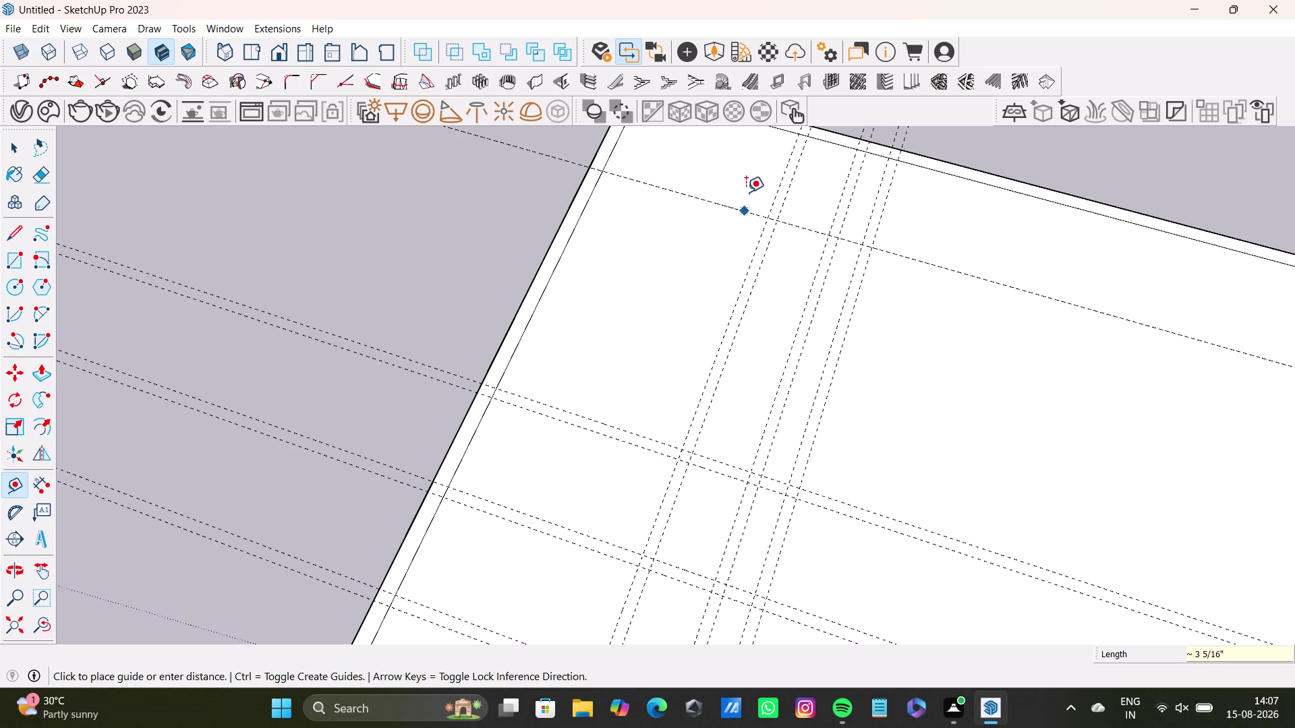
text(6)
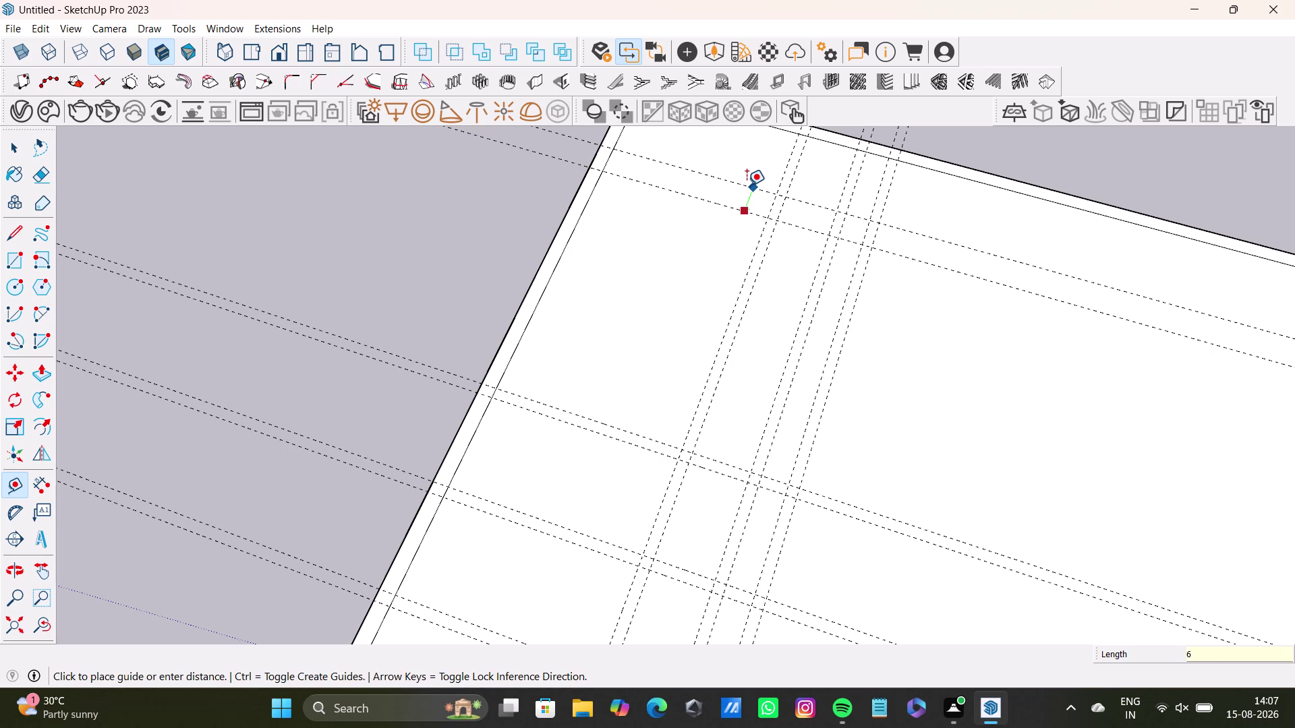
text(")
key(Return)
middle_drag(722, 328, 729, 329)
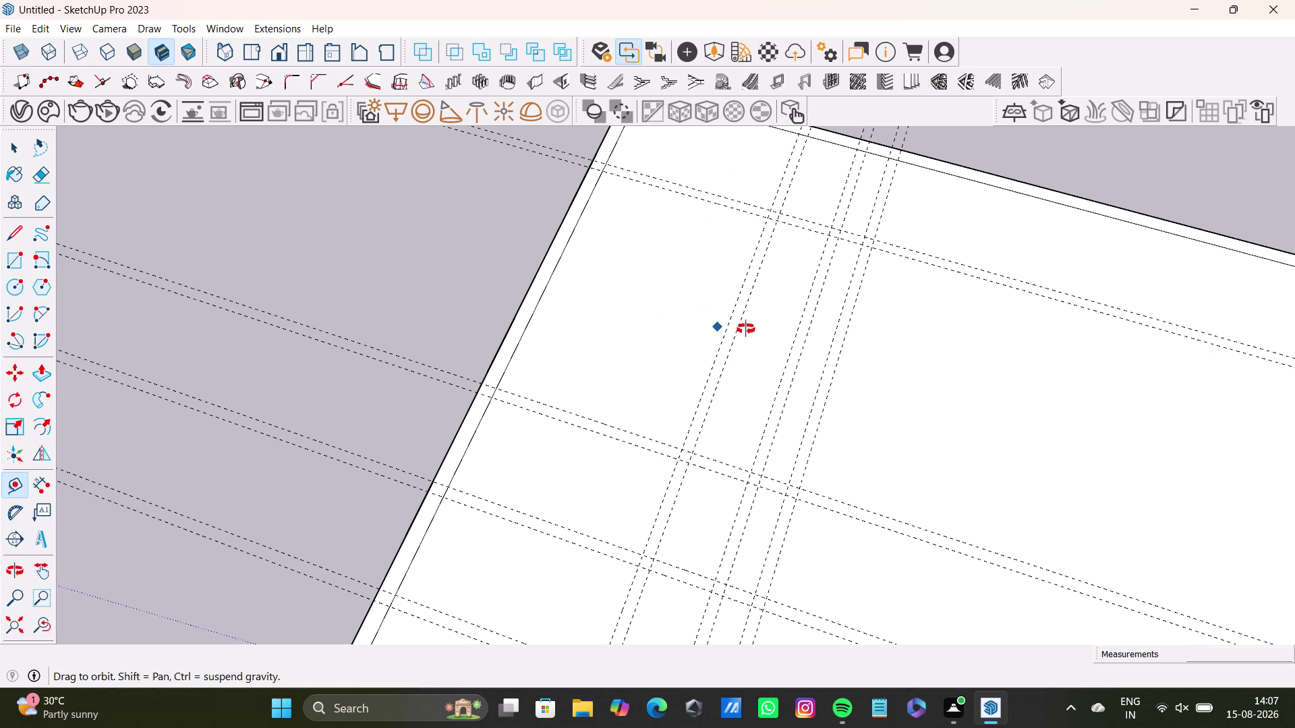
middle_drag(729, 329, 766, 347)
click(527, 303)
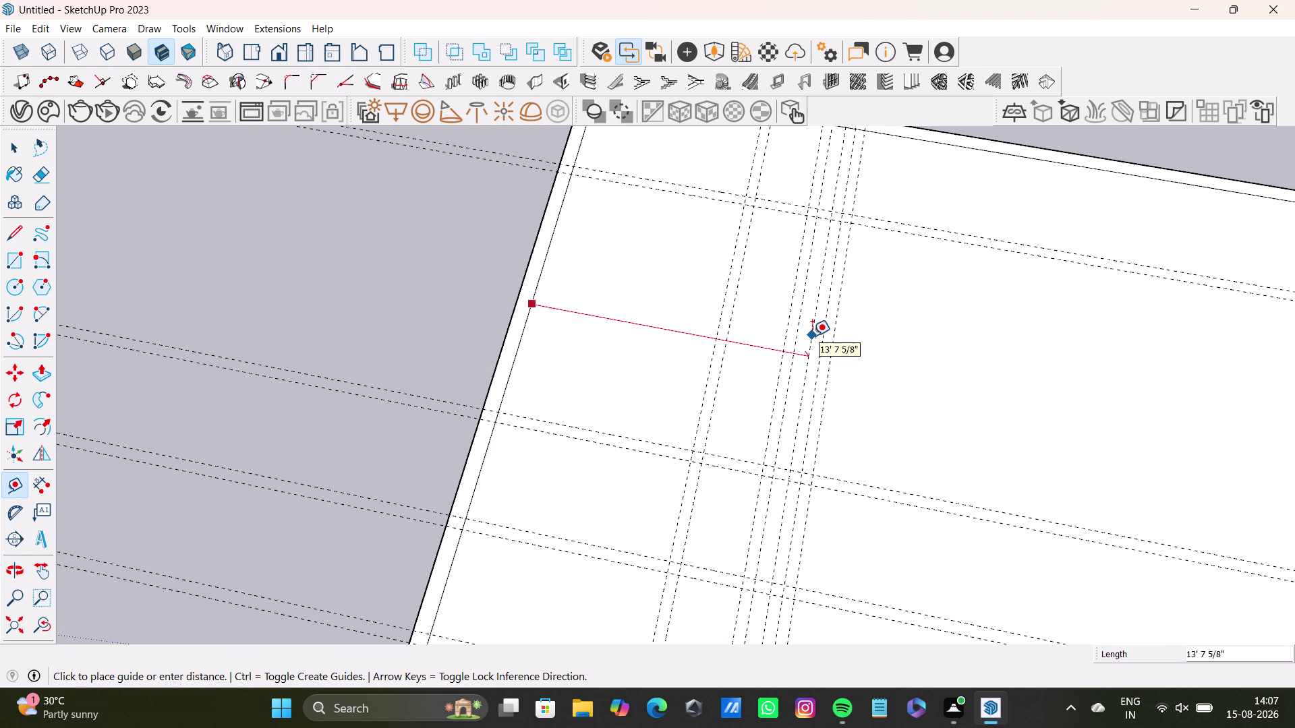